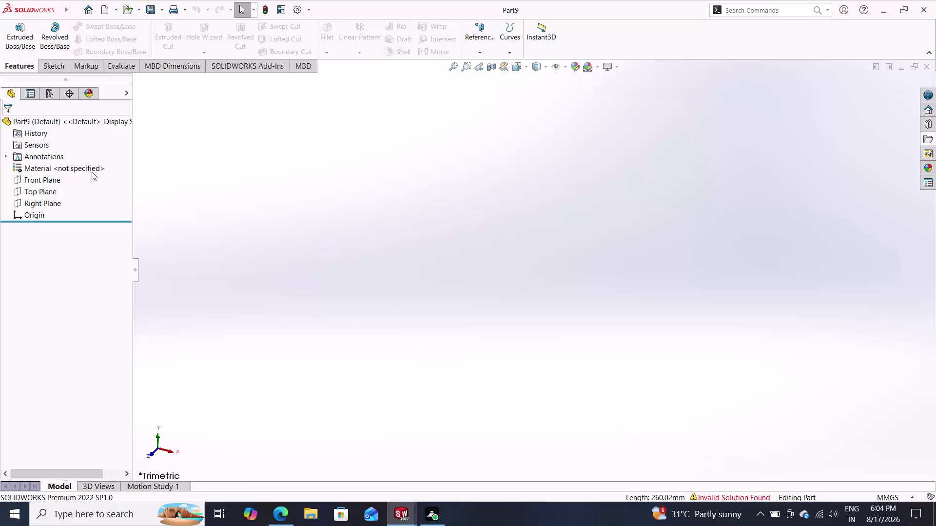
Start a sketch on the Top Plane and draw a circle centred at the origin.
click(47, 190)
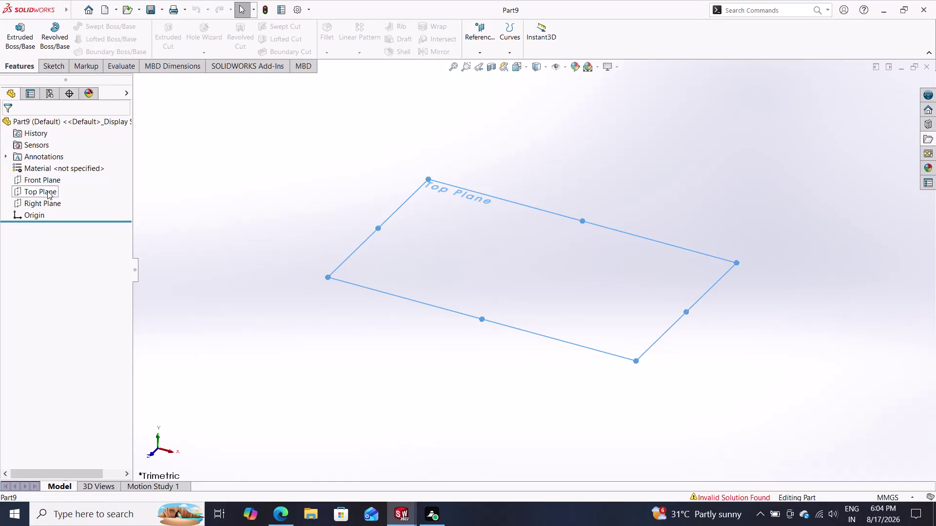
click(55, 182)
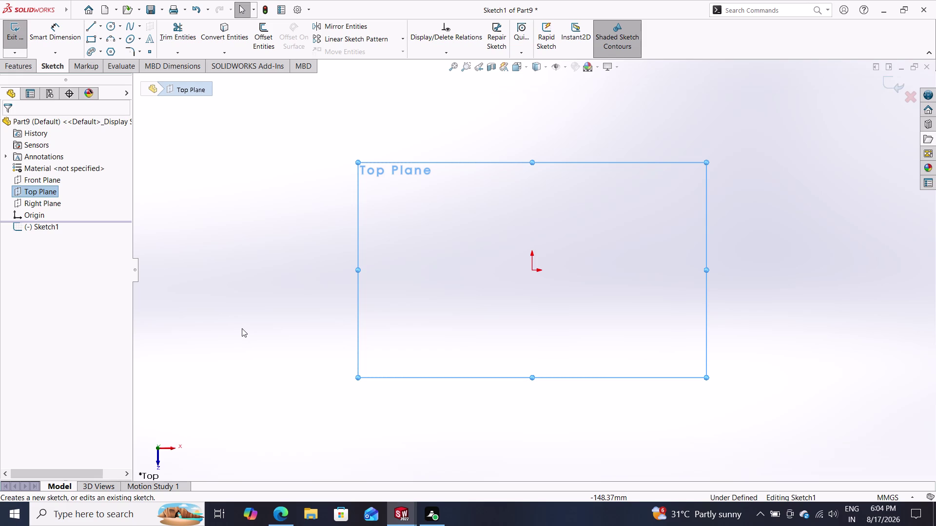
click(107, 27)
click(531, 271)
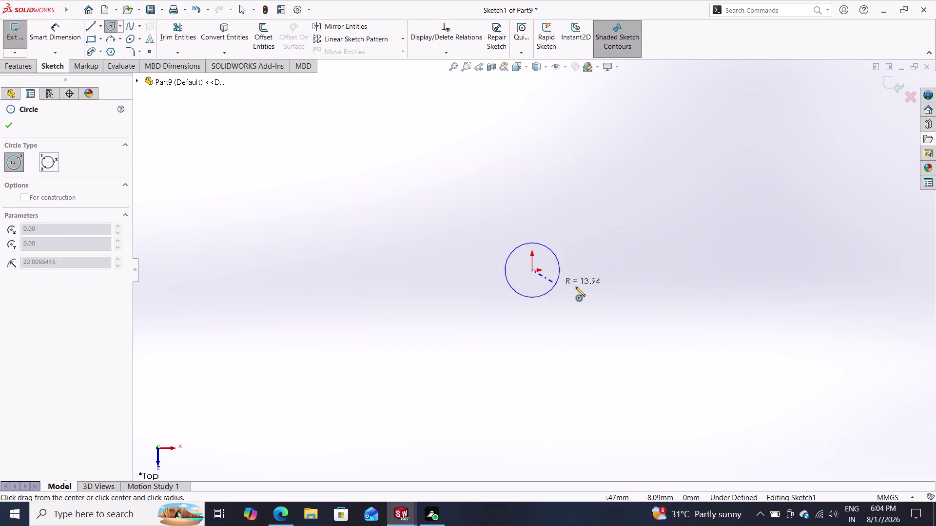
click(582, 291)
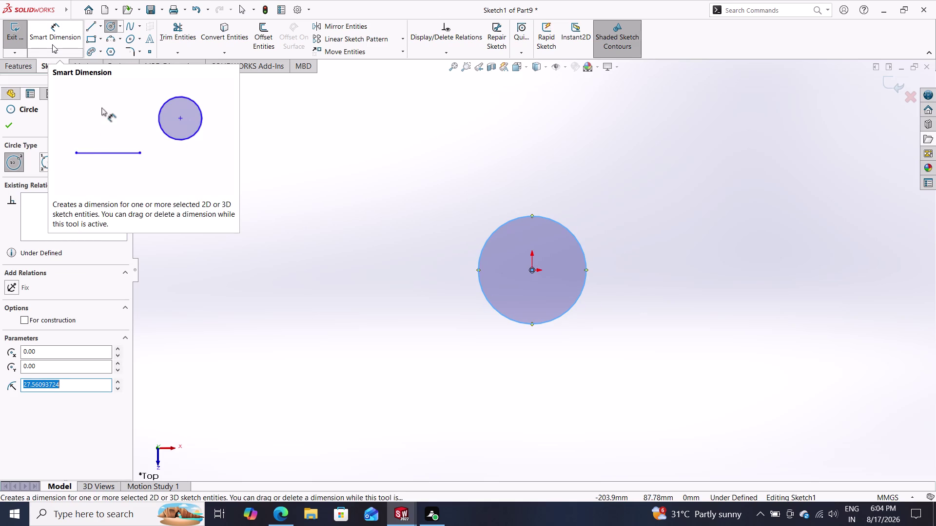
Dimension the circle to 10 mm diameter and begin an Extruded Boss/Base.
click(61, 33)
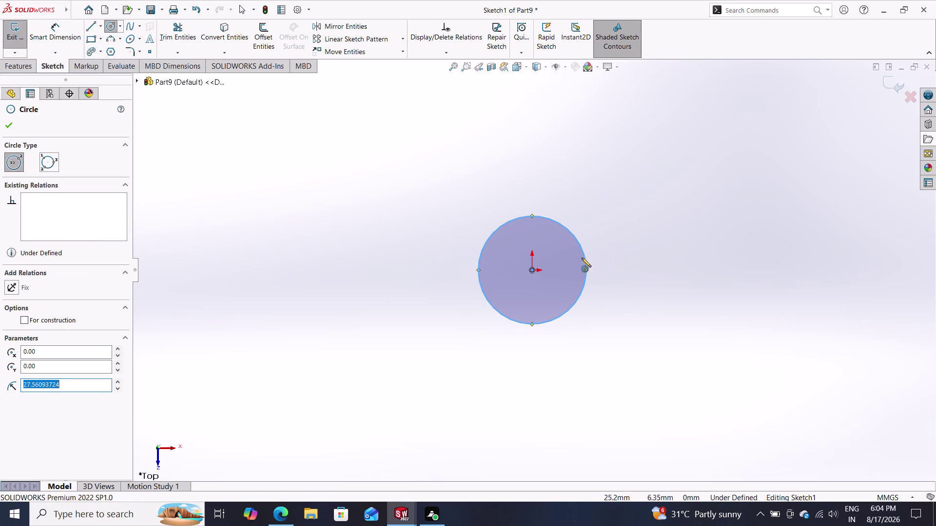
click(45, 31)
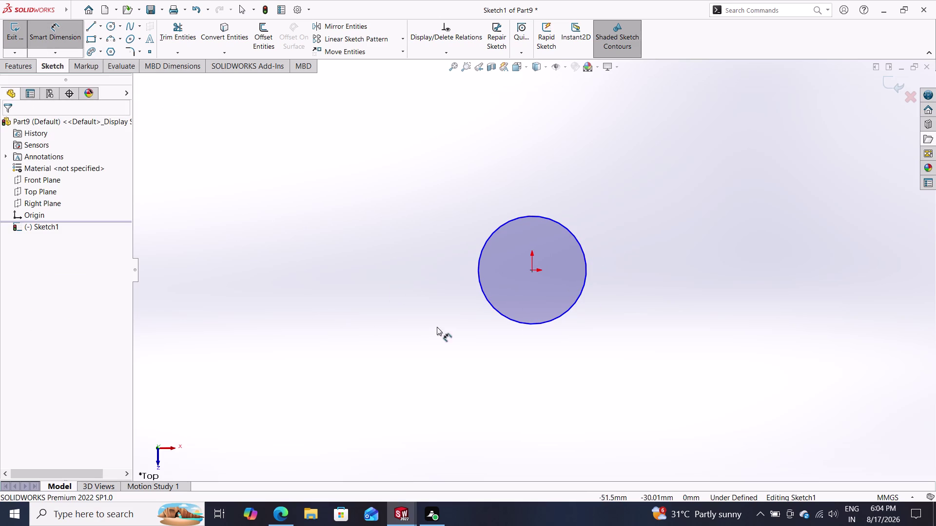
click(579, 243)
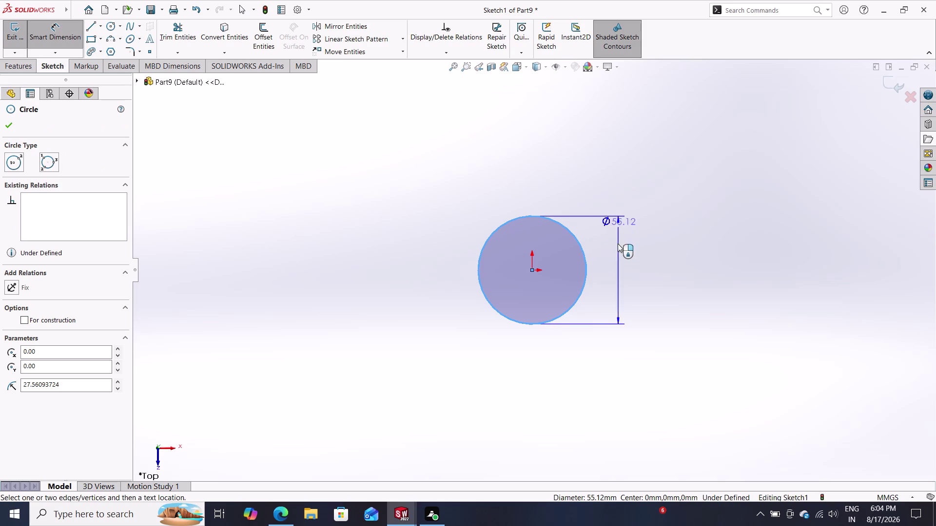
click(621, 252)
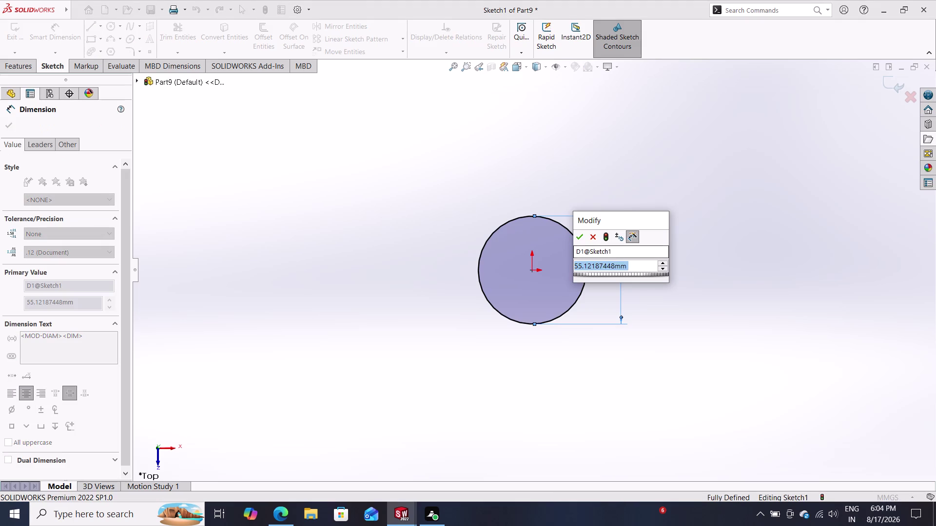
text(10)
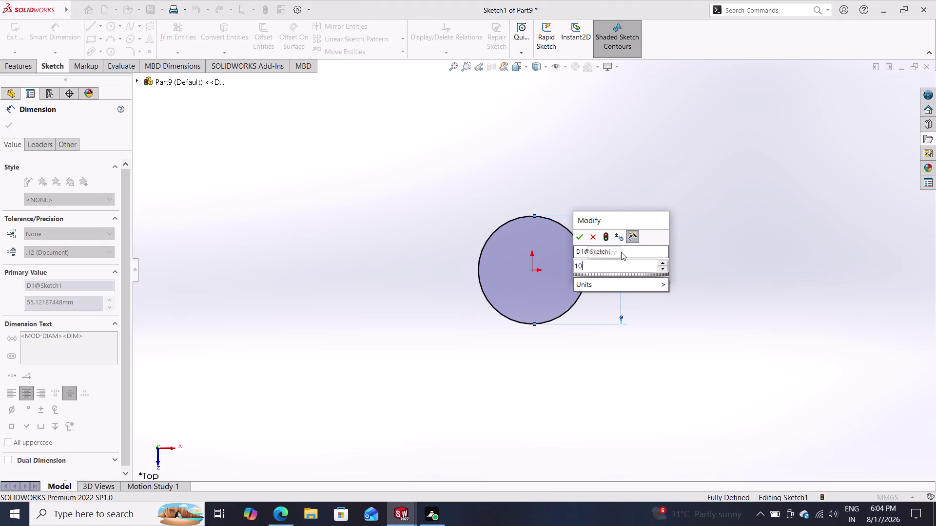
key(Return)
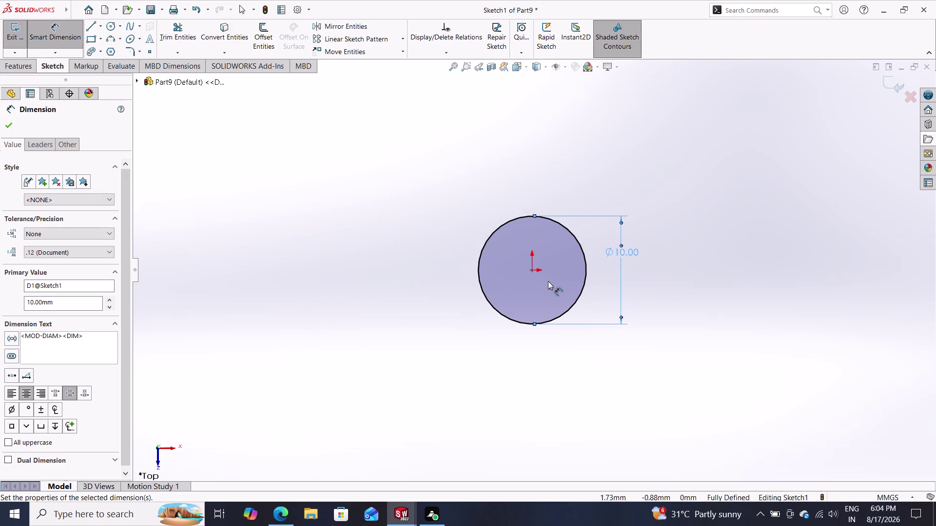
click(25, 63)
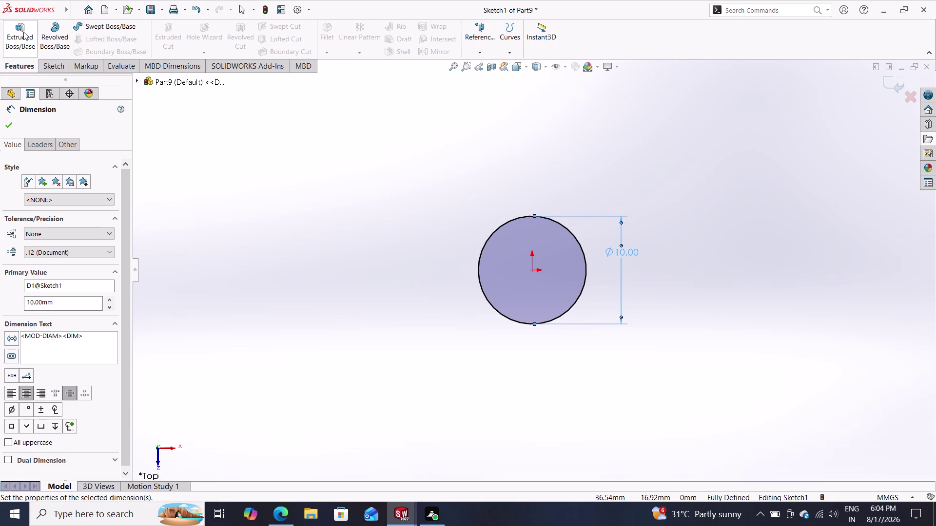
click(23, 32)
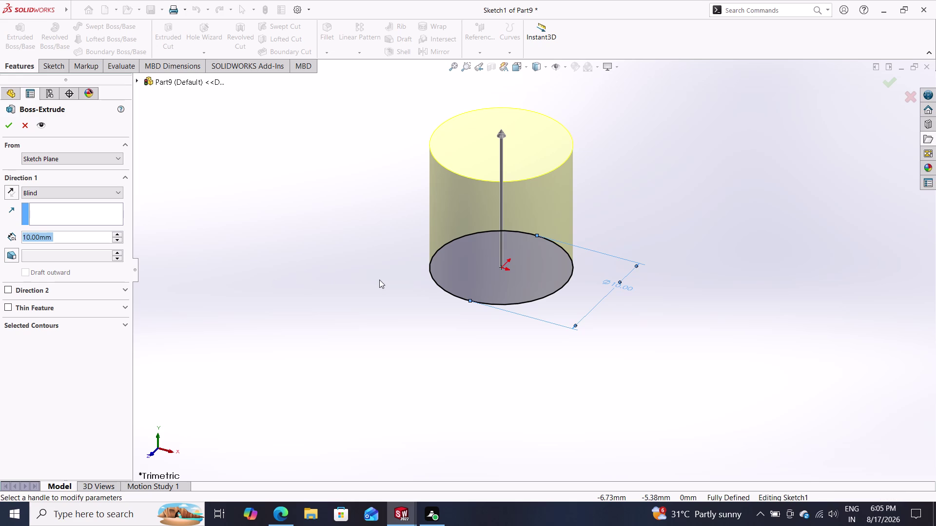
Cancel the extrusion and change the circle's diameter to 16 mm, then 14 mm.
key(Escape)
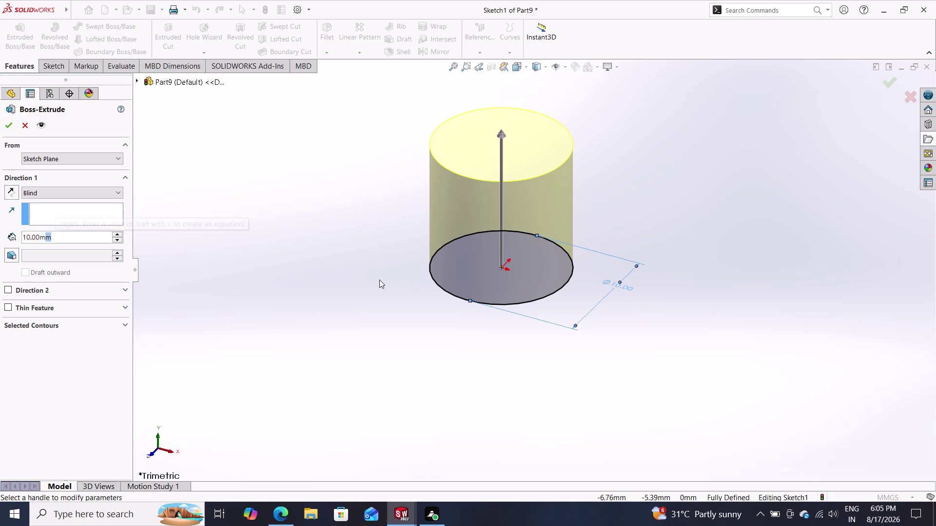
key(Escape)
click(19, 124)
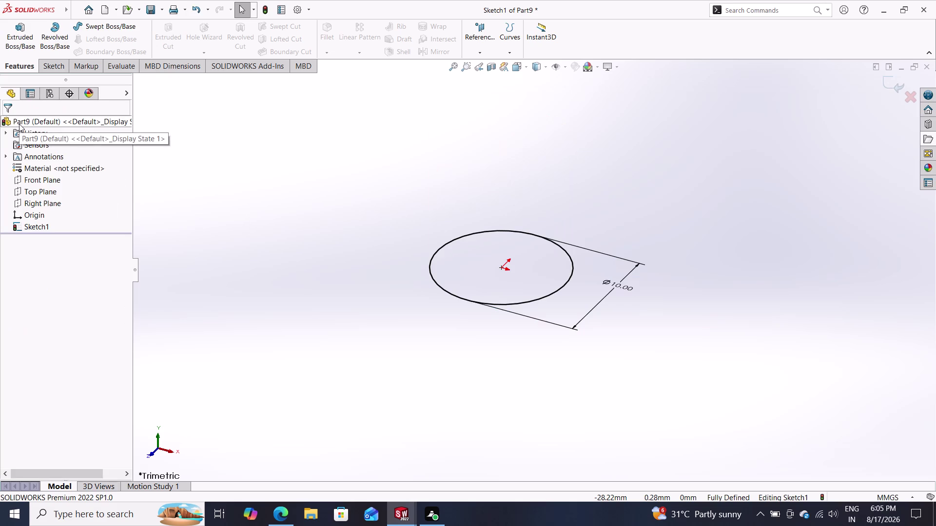
double_click(622, 285)
text(16)
key(Return)
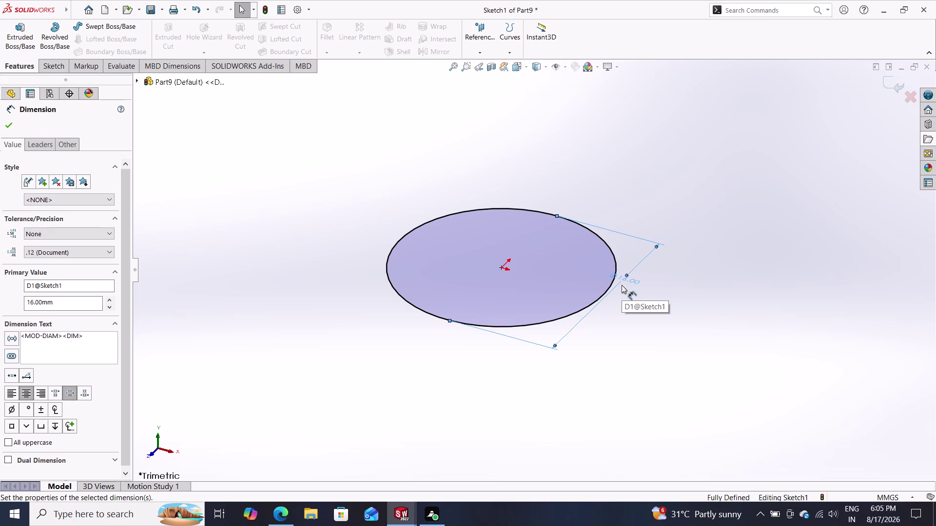
double_click(626, 279)
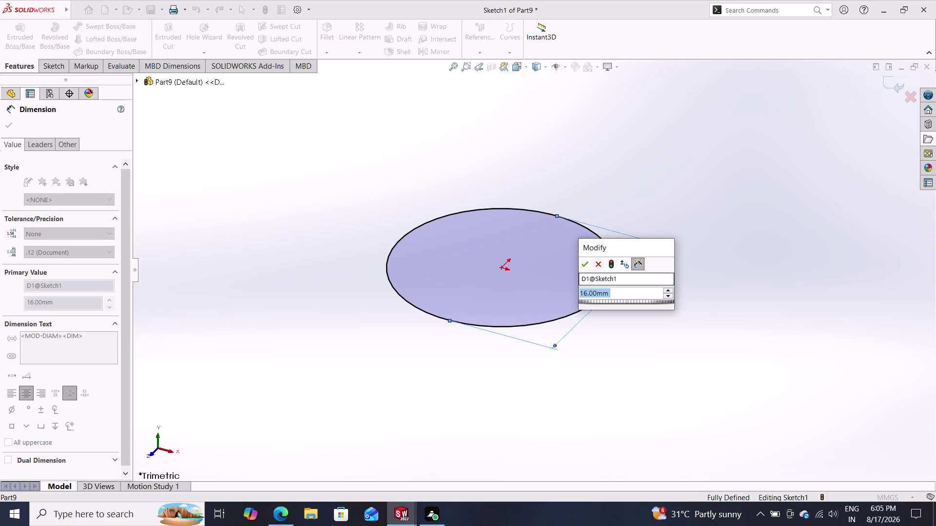
text(14)
key(Return)
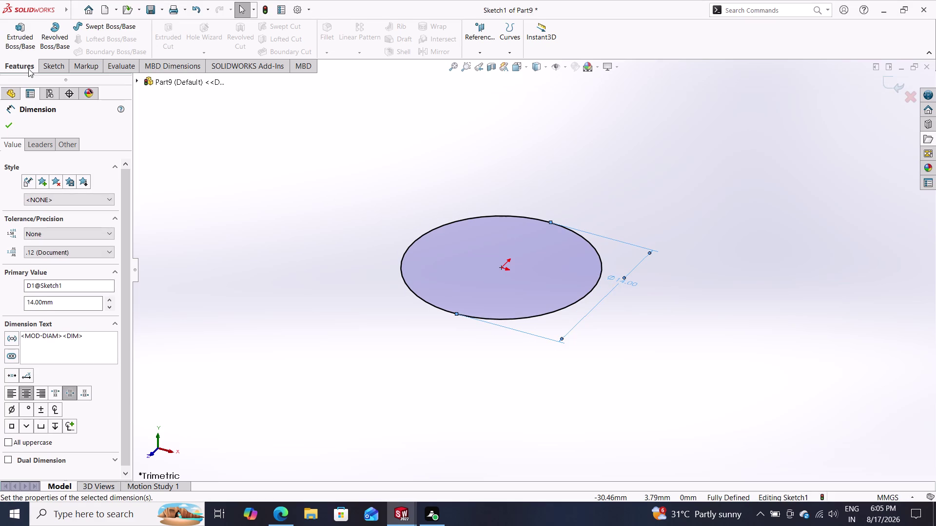
Extrude the 14 mm circle Blind to 16 mm depth.
click(31, 39)
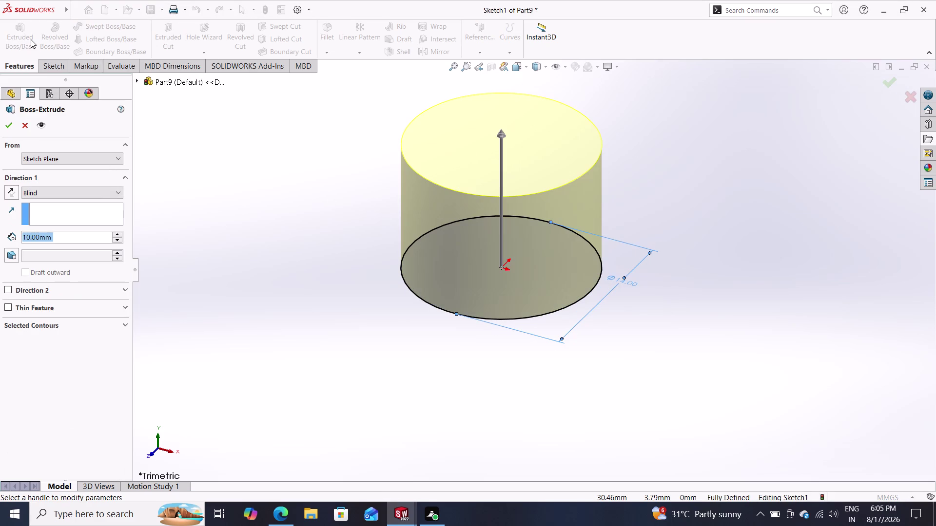
text(16)
key(Return)
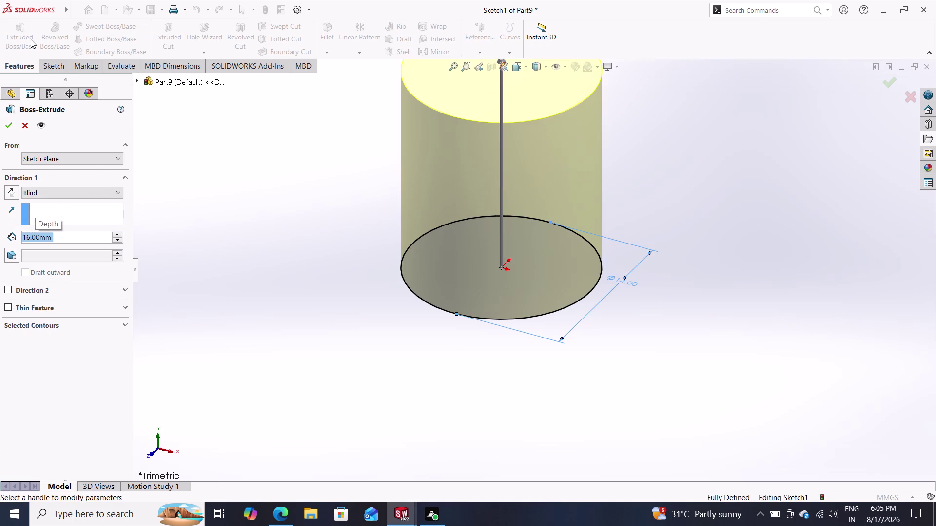
click(3, 122)
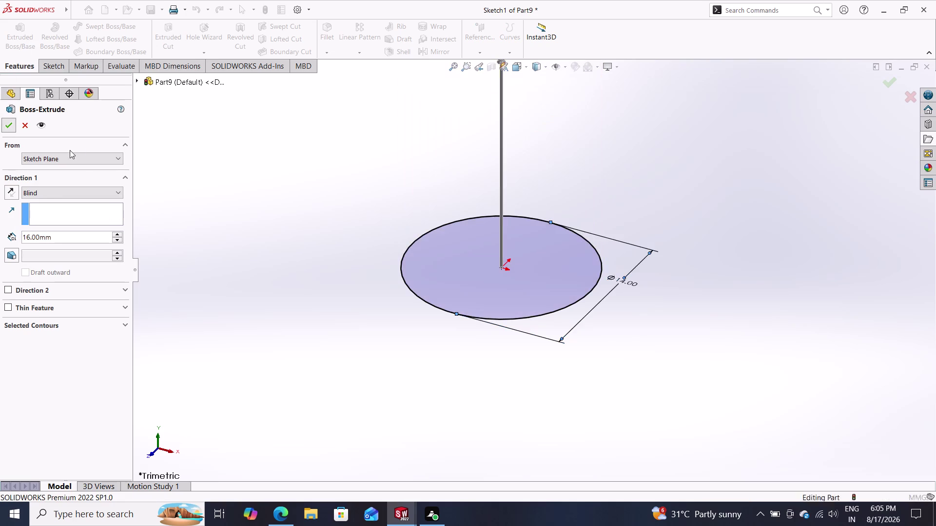
Select the cylinder's top face and start a new sketch on it.
scroll(down, 3)
scroll(up, 3)
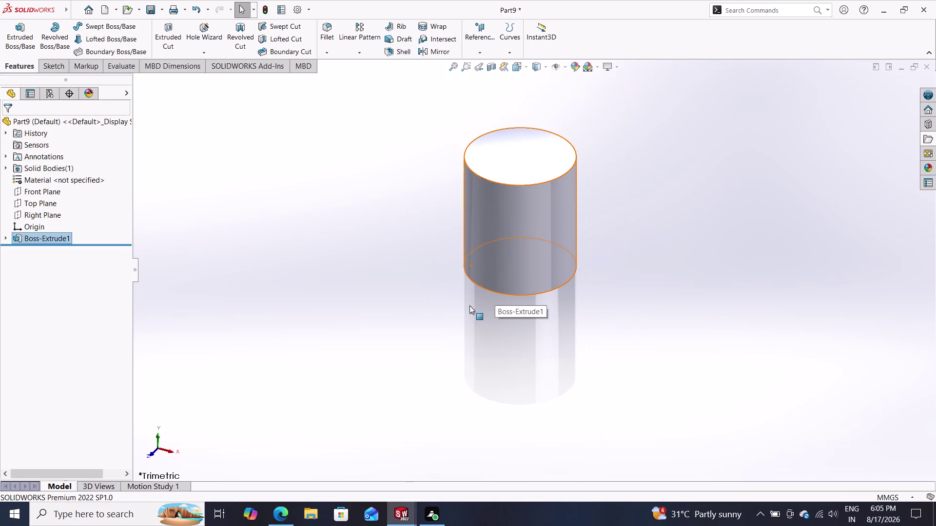
click(526, 162)
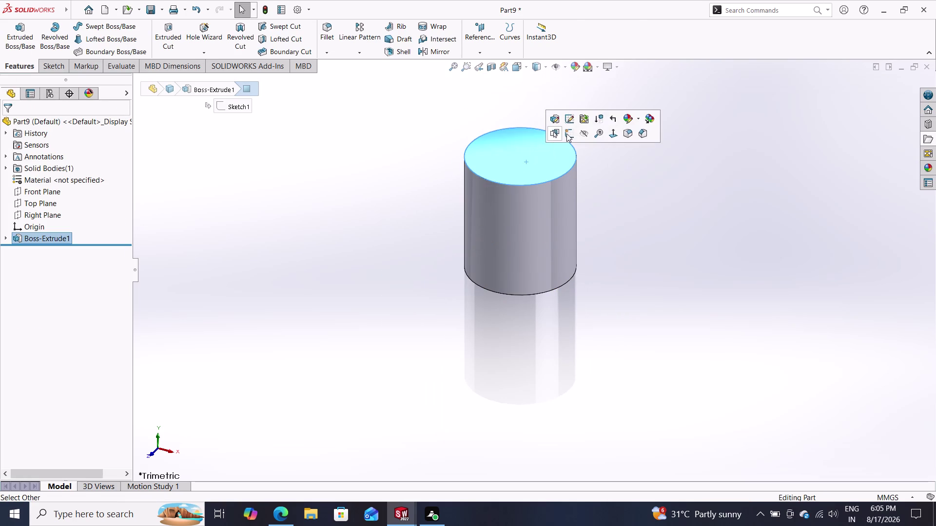
click(566, 134)
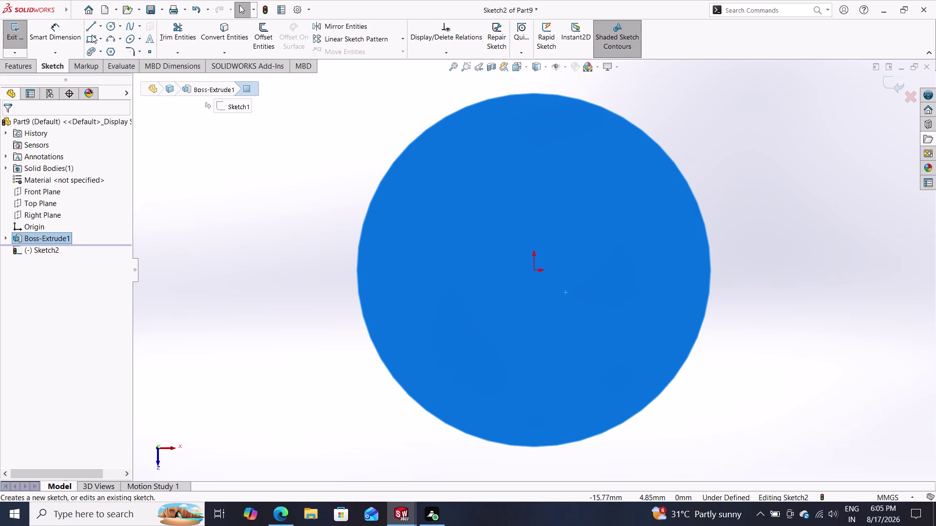
Draw an origin-centred circle on the top face, dimension it 16 mm, and start extruding.
click(113, 23)
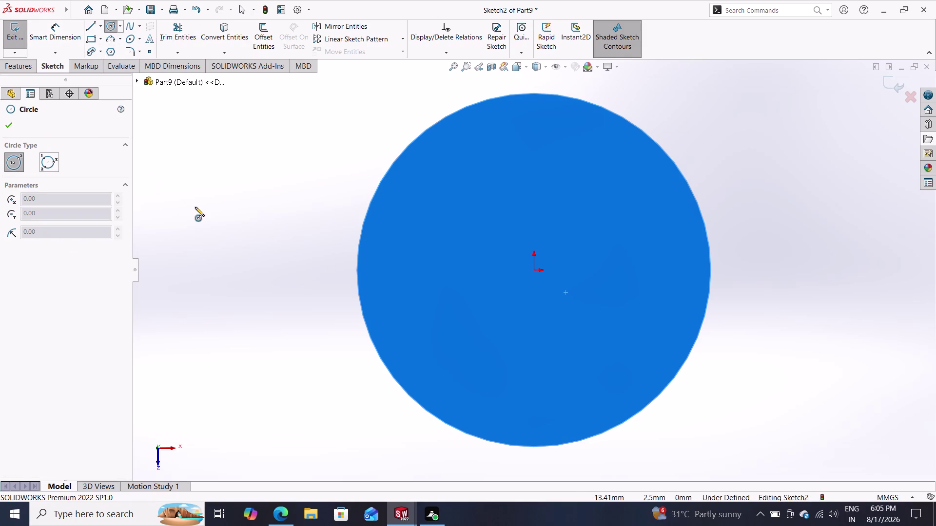
click(532, 271)
click(764, 239)
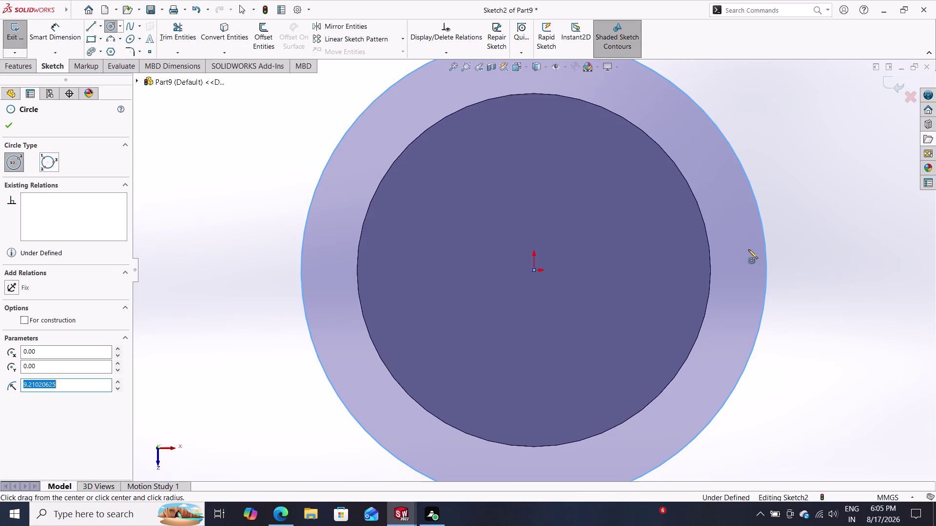
click(52, 28)
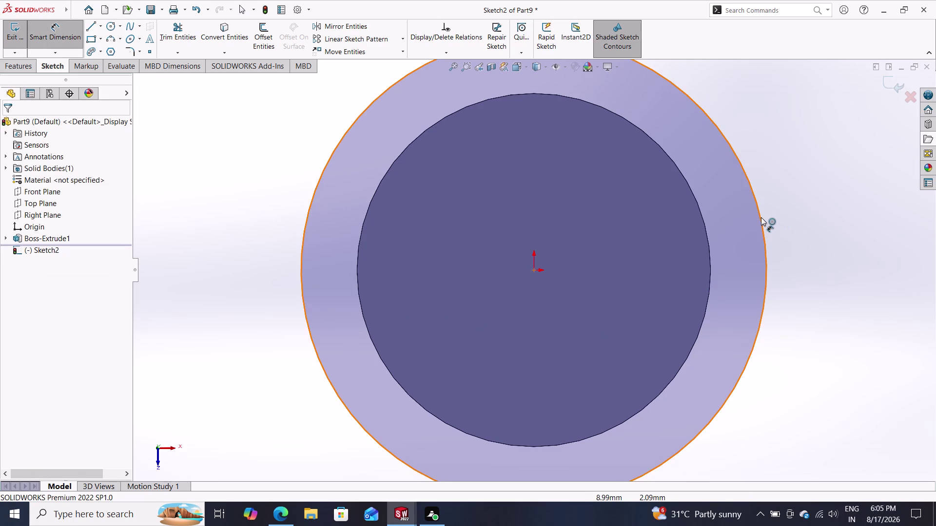
double_click(761, 217)
click(802, 194)
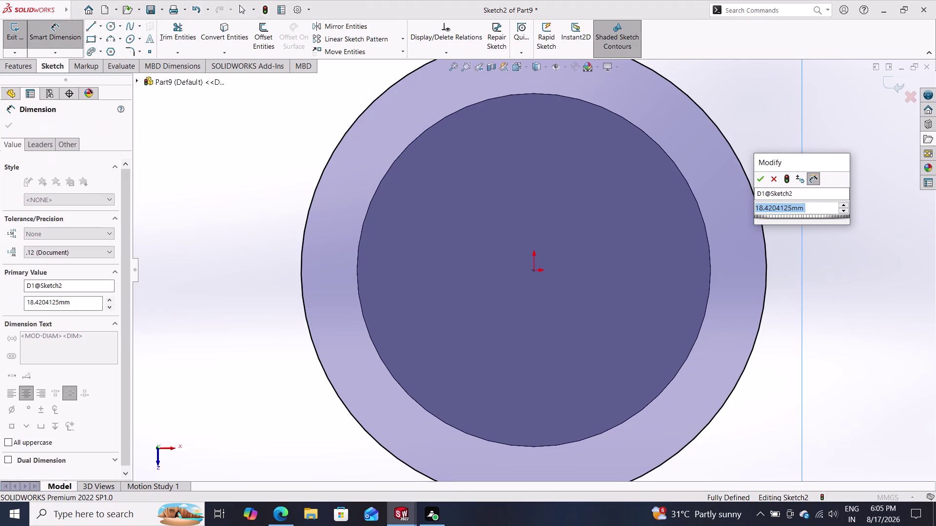
text(16)
key(Return)
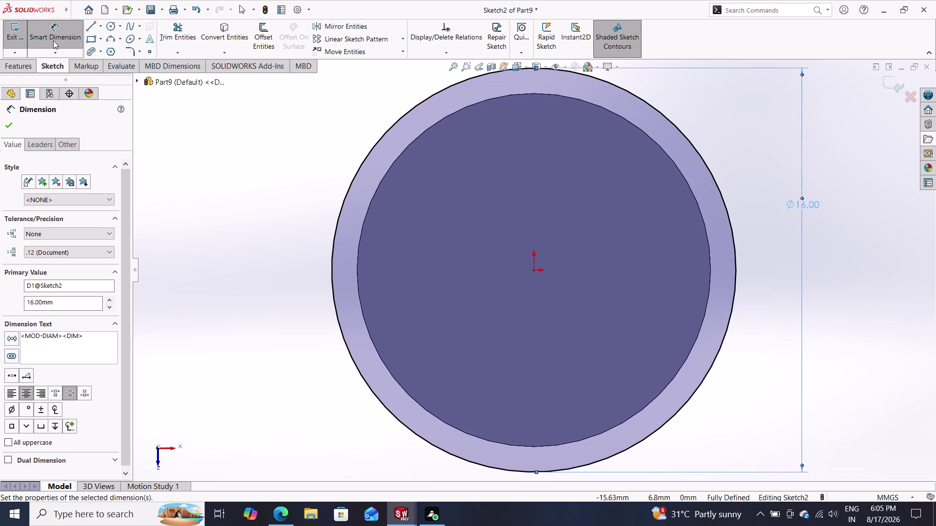
click(20, 62)
double_click(21, 31)
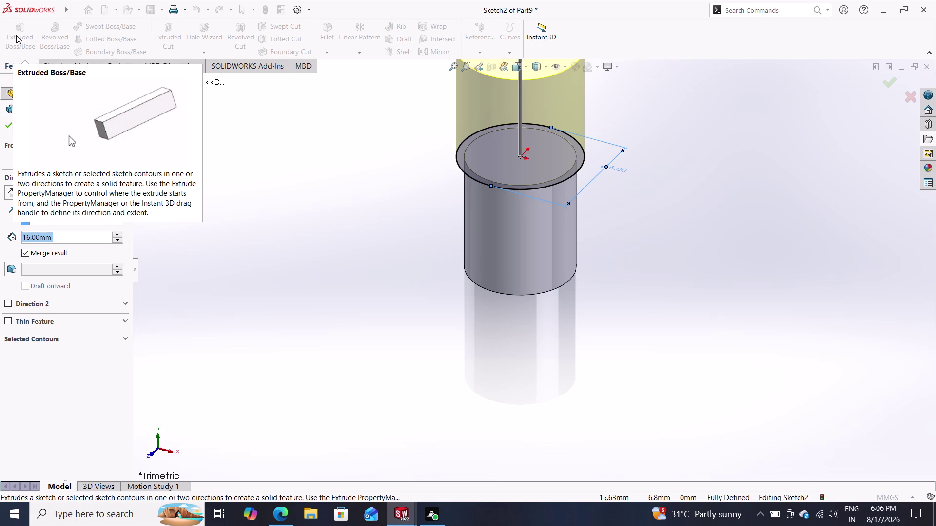
Accept the extrusion at 140 mm depth and inspect the new boss's dimensions.
text(140)
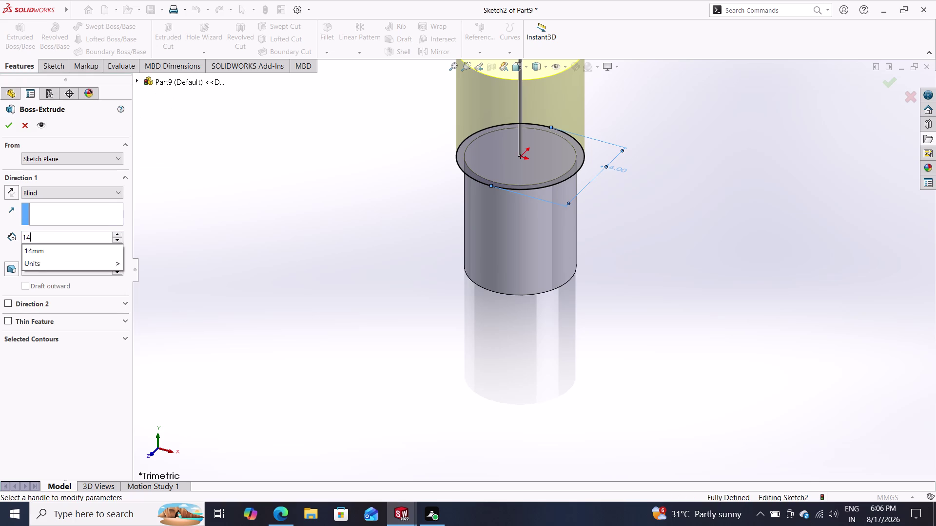
key(Return)
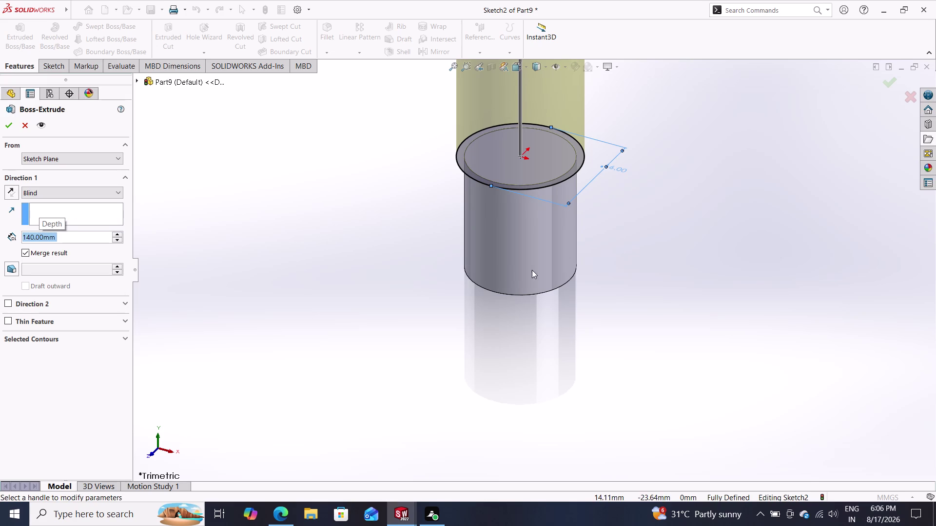
click(9, 127)
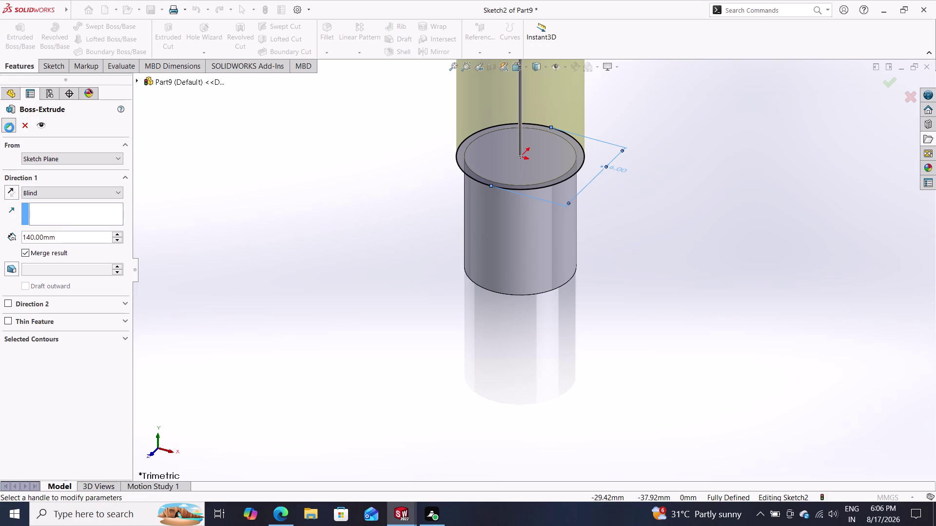
scroll(down, 3)
scroll(up, 3)
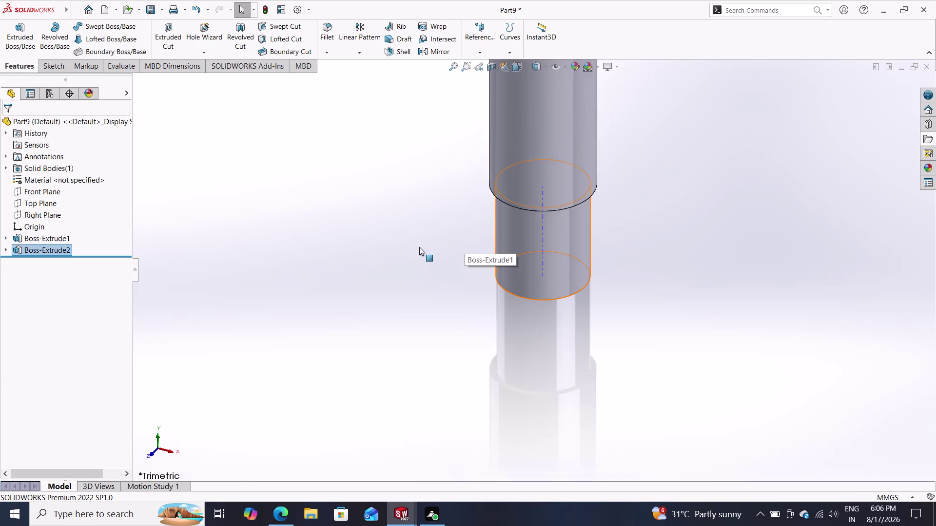
scroll(up, 3)
scroll(up, 3)
scroll(up, 3)
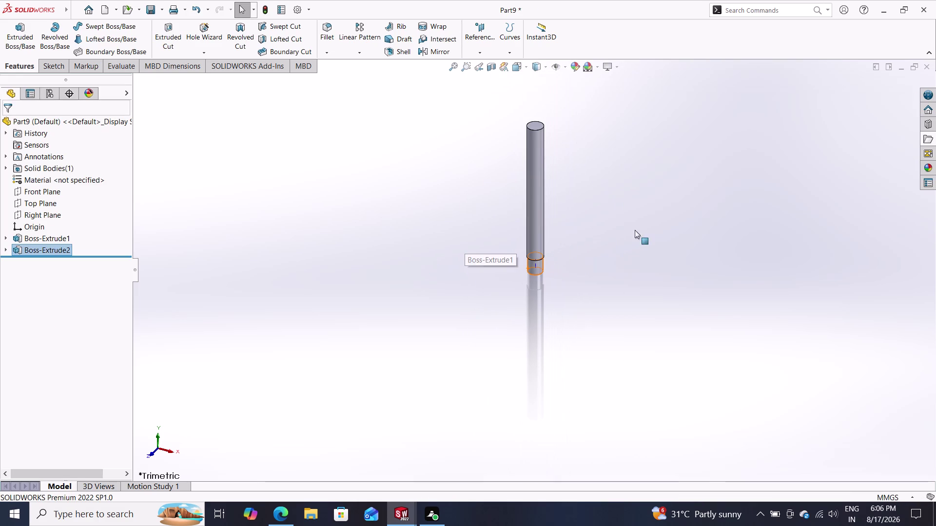
double_click(534, 123)
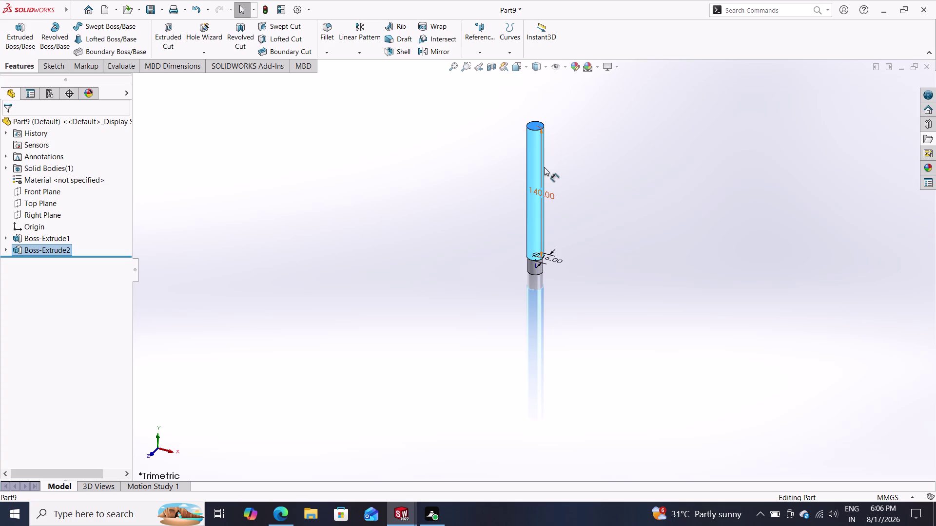
key(Escape)
key(Escape)
Select the shaft's top end face and start a new sketch on it.
middle_drag(599, 158, 605, 186)
scroll(up, 3)
click(536, 159)
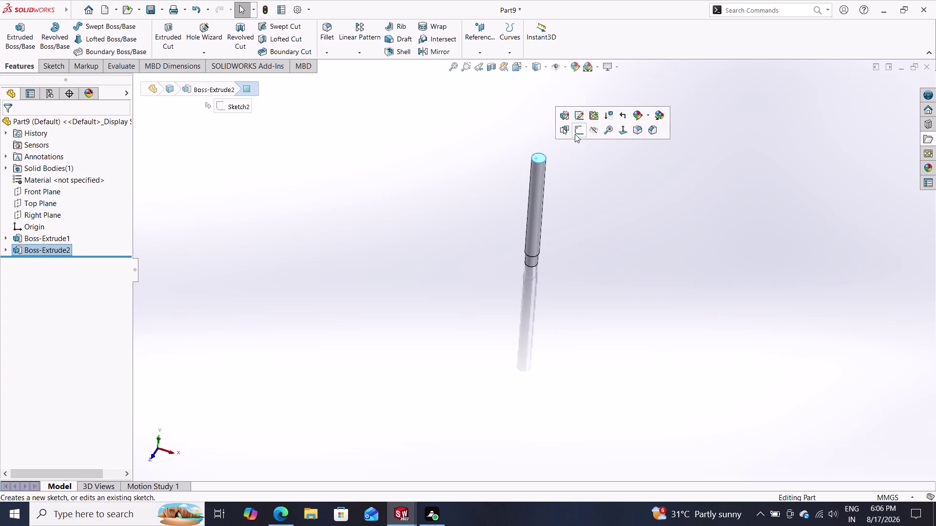
click(576, 132)
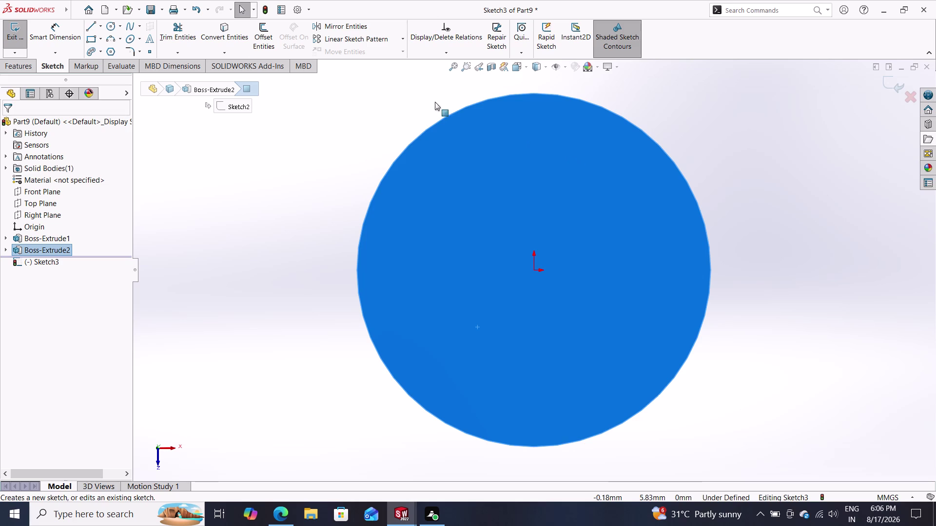
Draw a circle at the end-face origin and dimension it to 14 mm diameter.
click(109, 23)
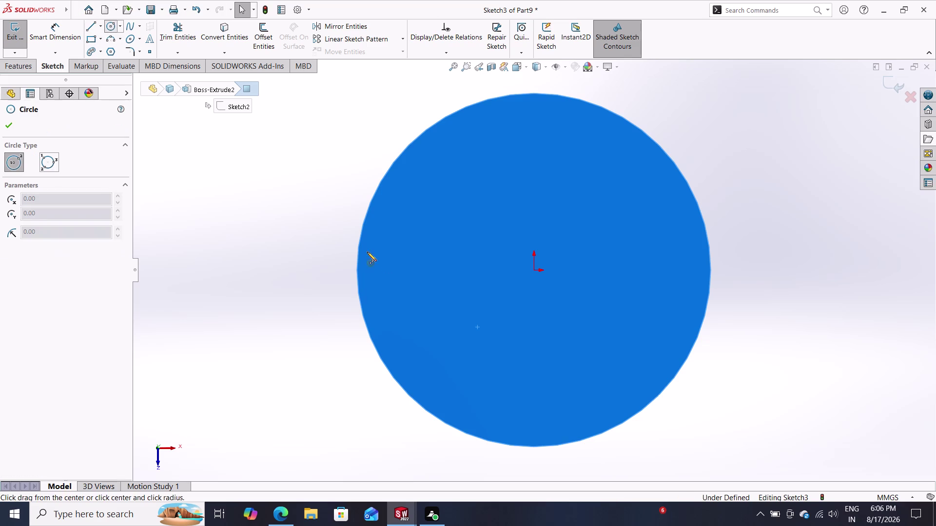
click(535, 271)
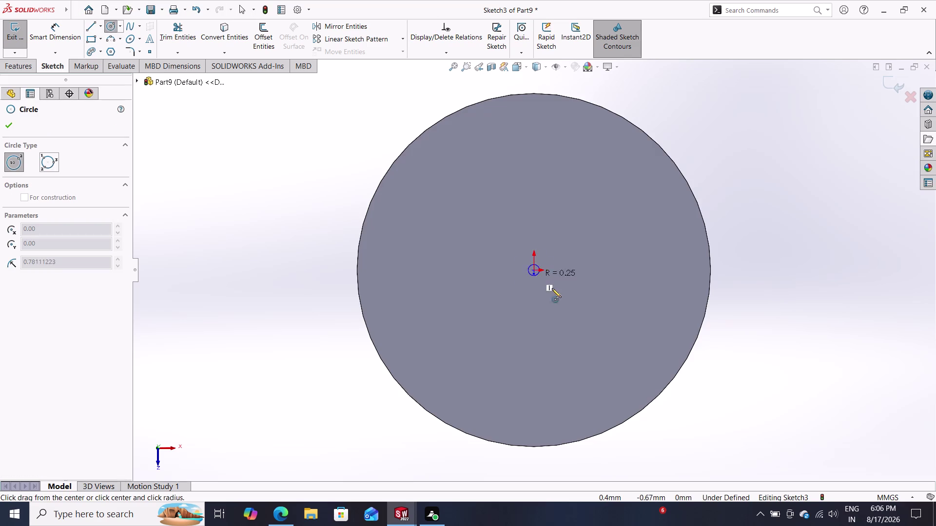
click(735, 272)
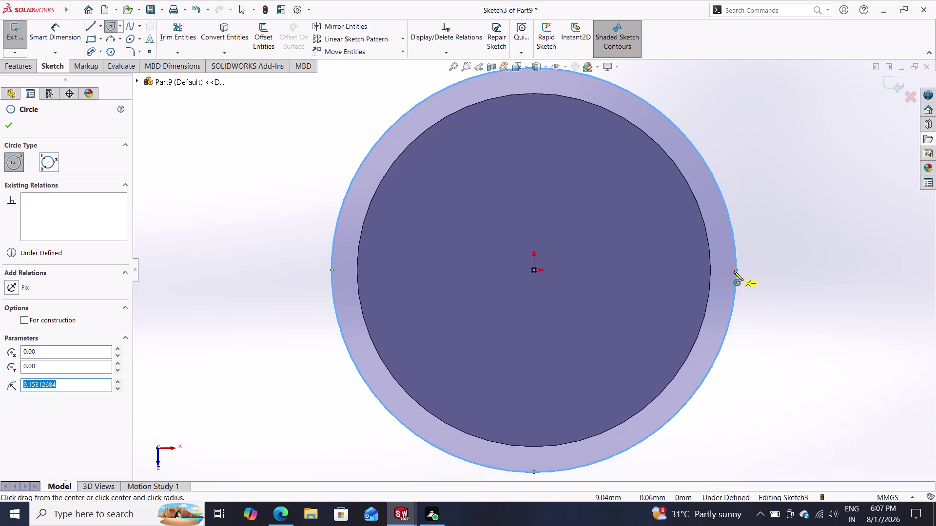
click(57, 26)
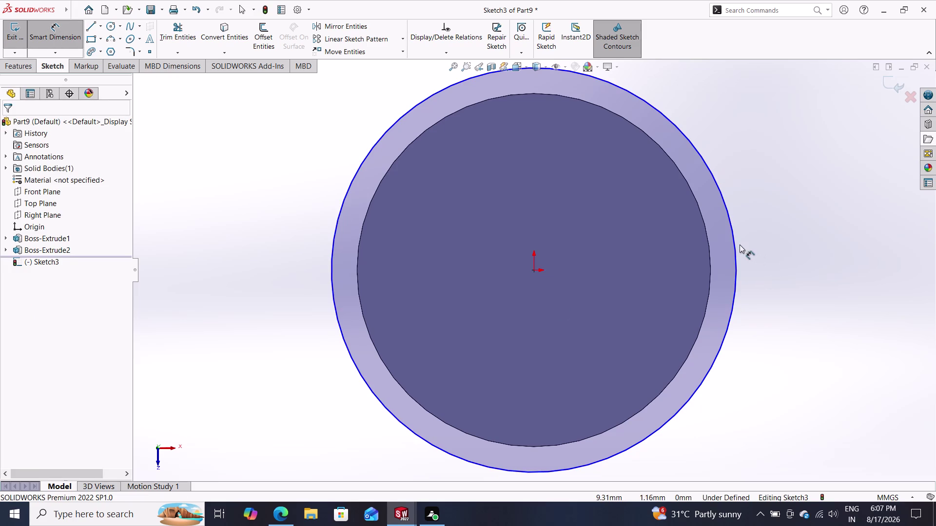
click(734, 249)
click(774, 261)
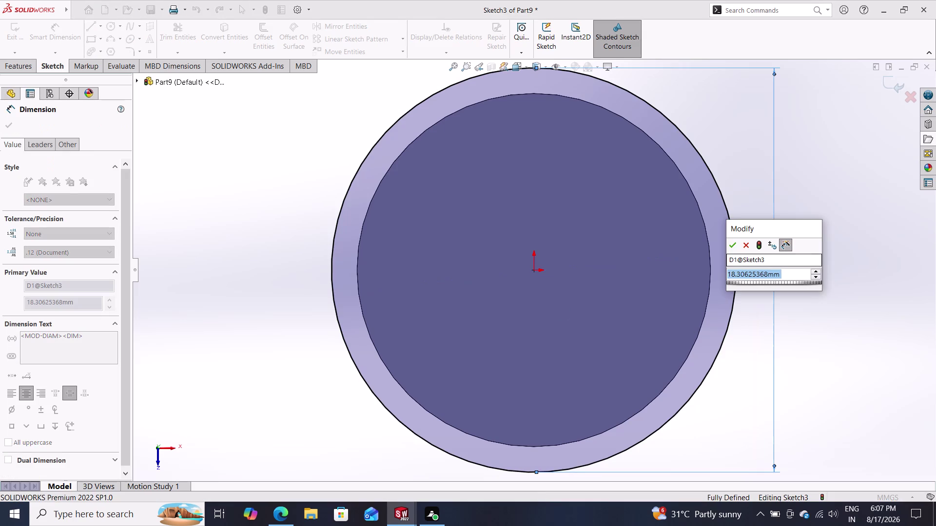
text(14)
key(Return)
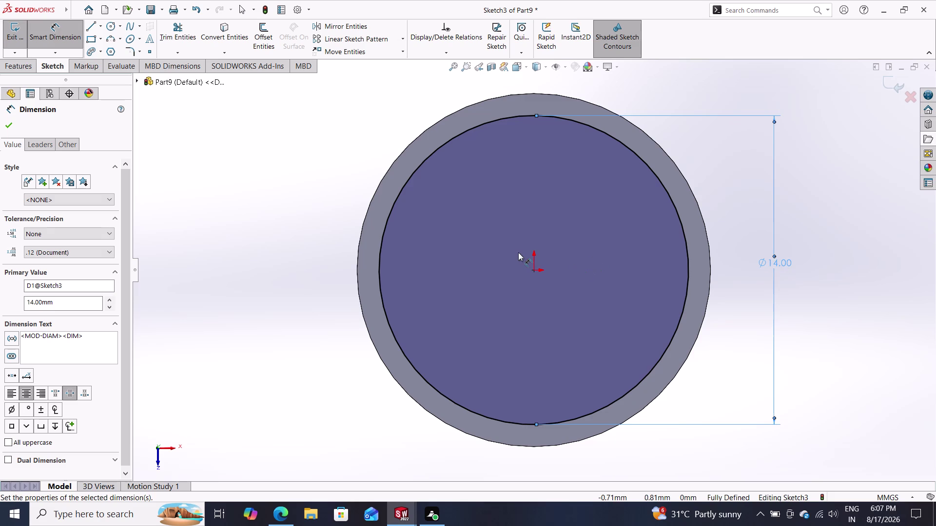
Extrude the 14 mm circle as a boss 8 mm deep.
click(15, 65)
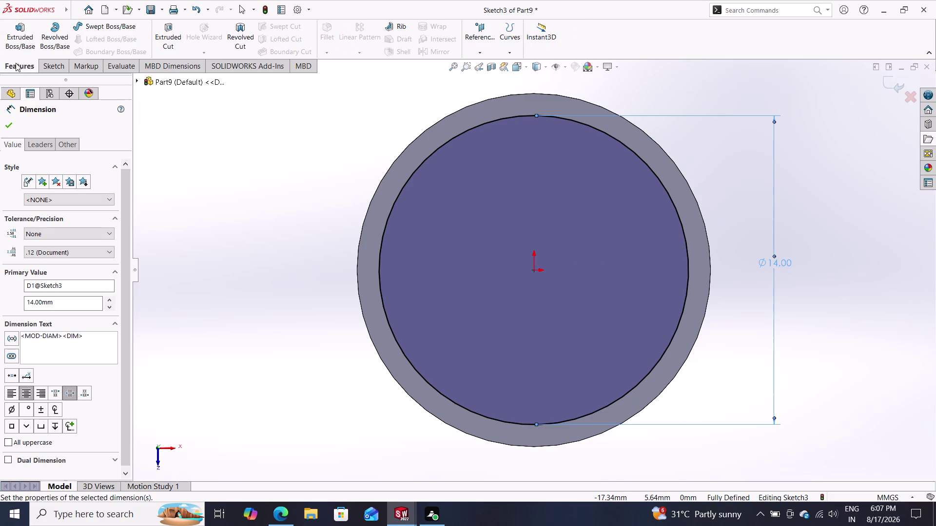
double_click(28, 35)
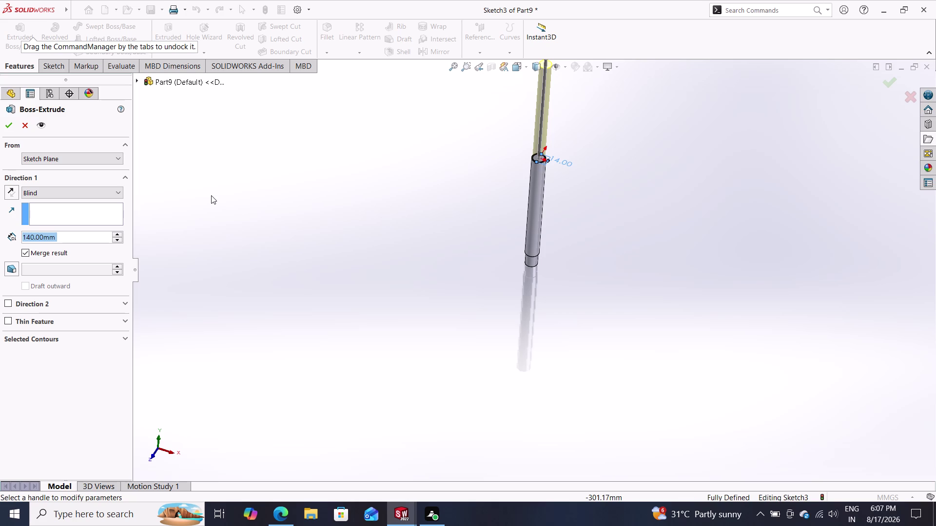
key(8)
key(Return)
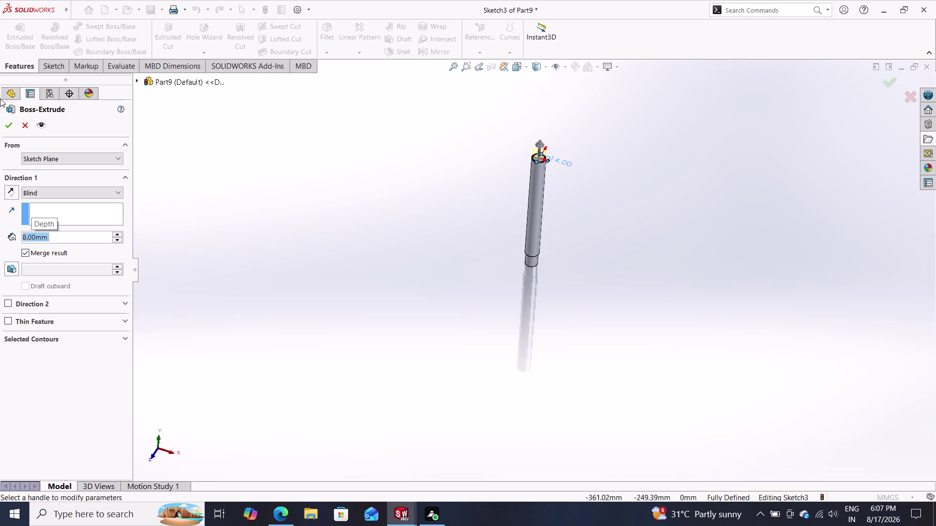
click(11, 128)
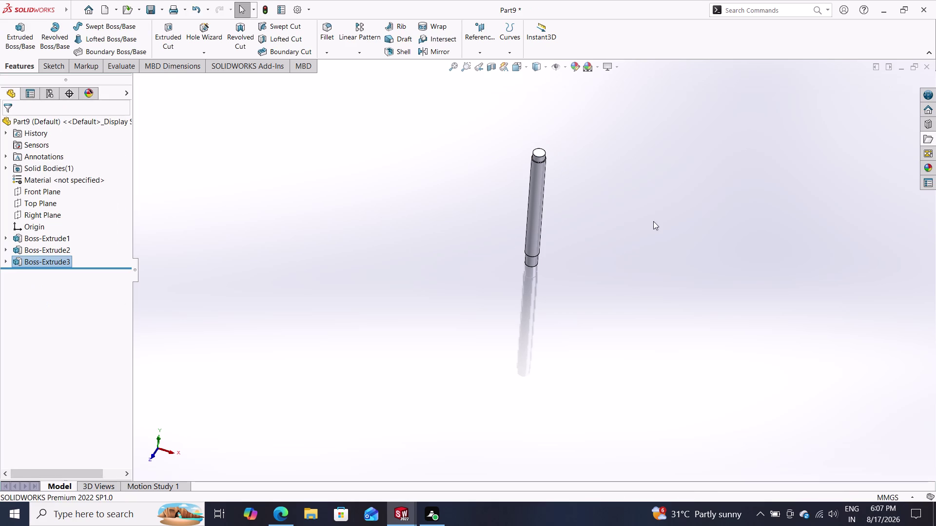
Orbit the model and select the top face of the new 8 mm step.
scroll(down, 3)
scroll(down, 3)
scroll(down, 3)
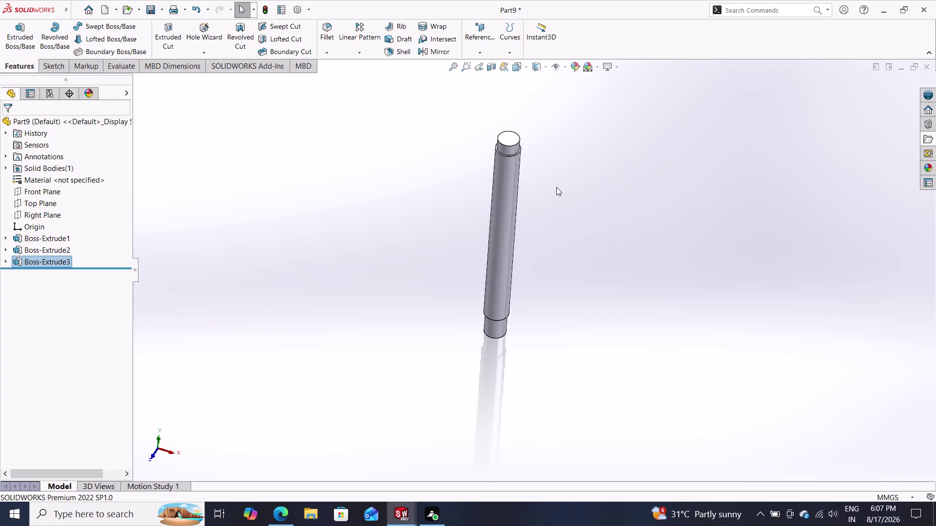
double_click(517, 138)
key(Escape)
key(Escape)
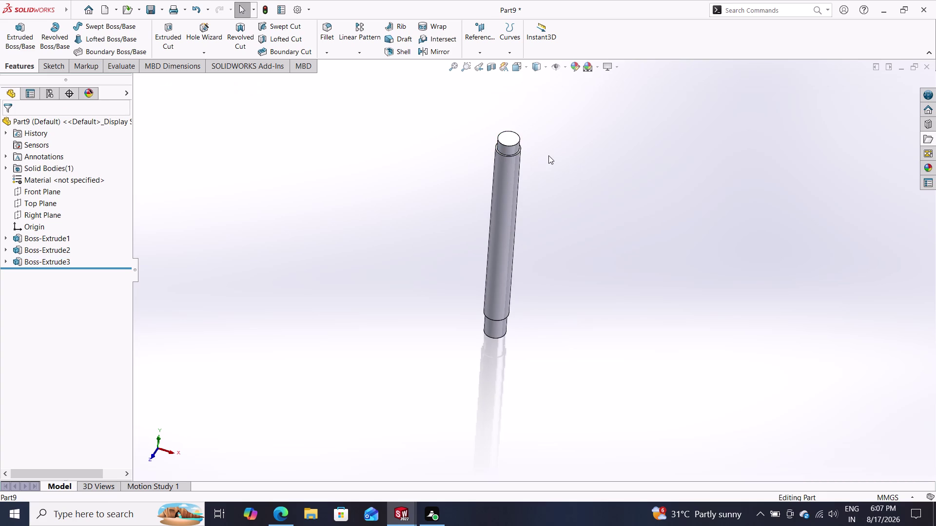
scroll(down, 3)
middle_drag(547, 155, 546, 222)
scroll(up, 3)
click(501, 211)
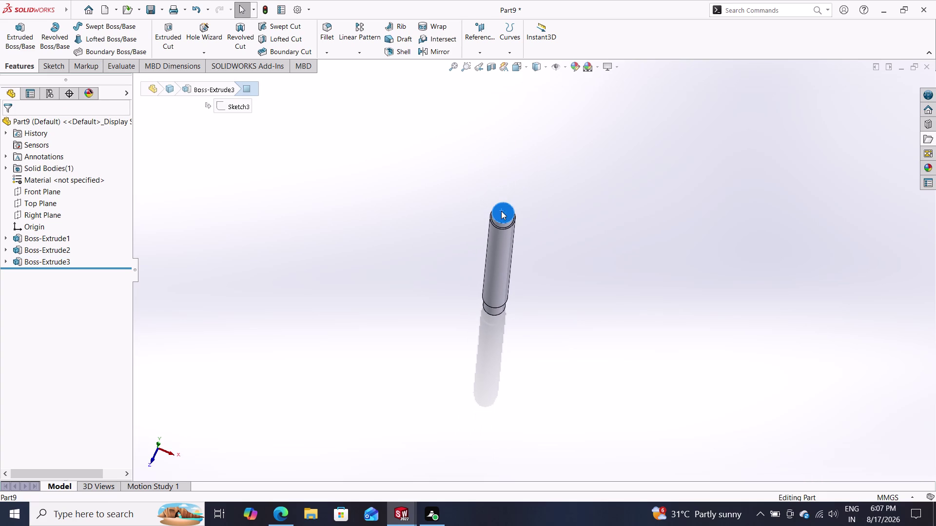
Start a sketch on the top face and draw a circle centred at the origin.
click(543, 183)
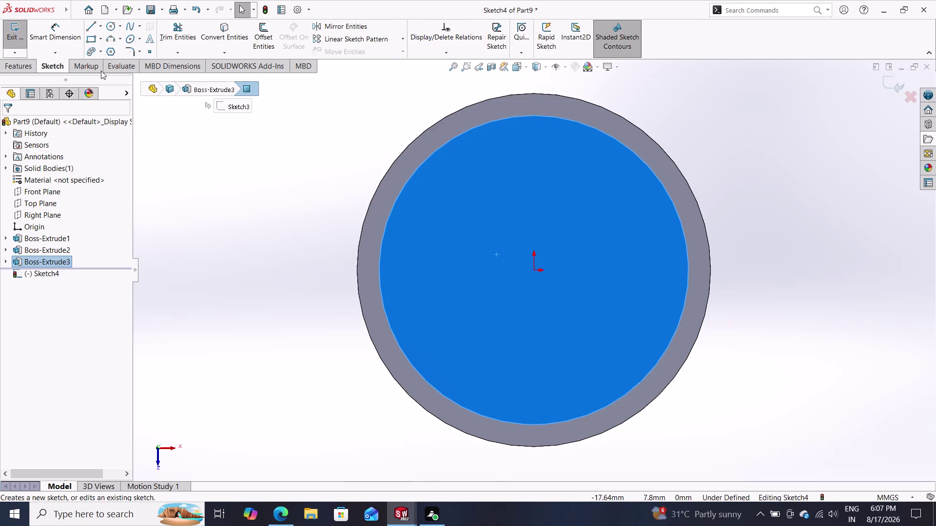
click(111, 28)
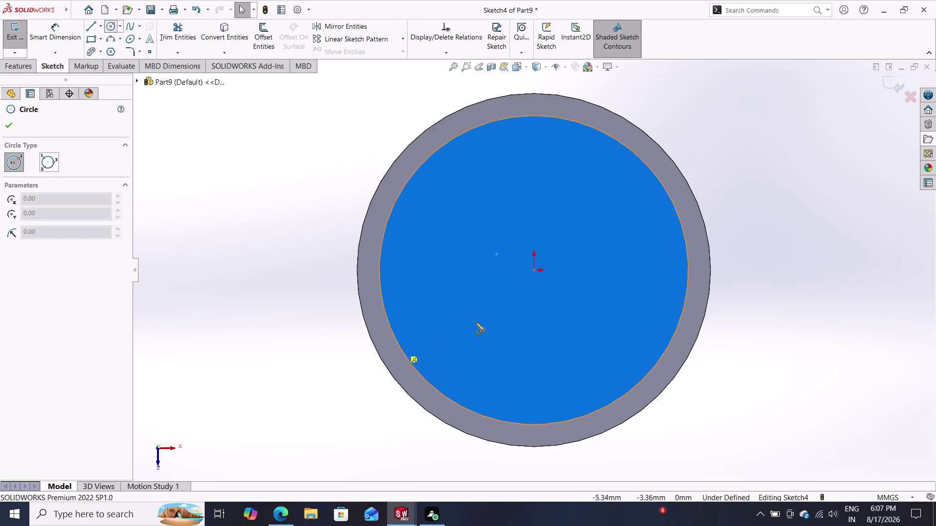
click(534, 273)
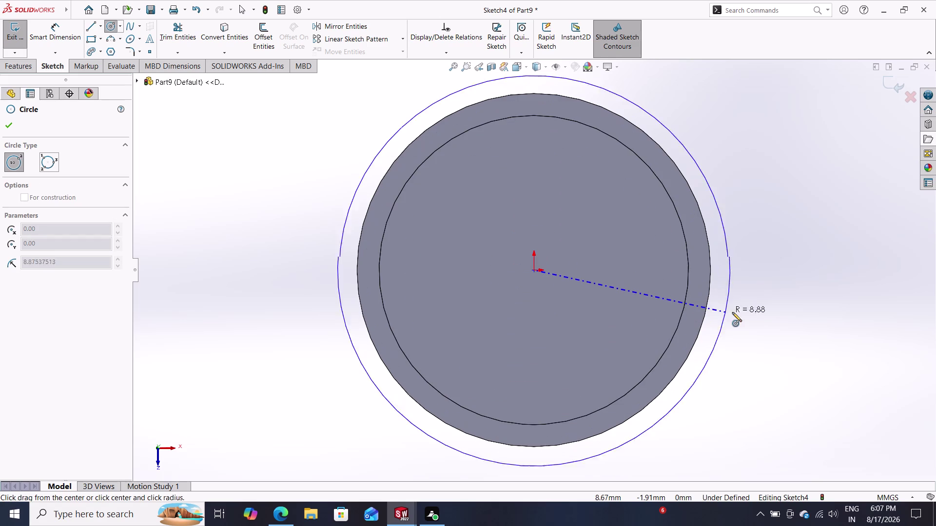
click(754, 313)
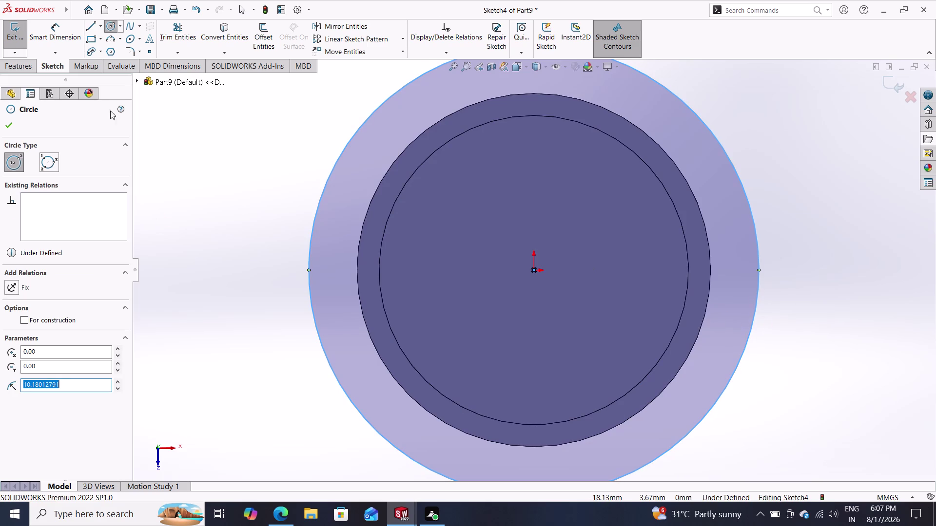
Dimension the circle to 24 mm diameter and begin an Extruded Boss/Base.
click(44, 28)
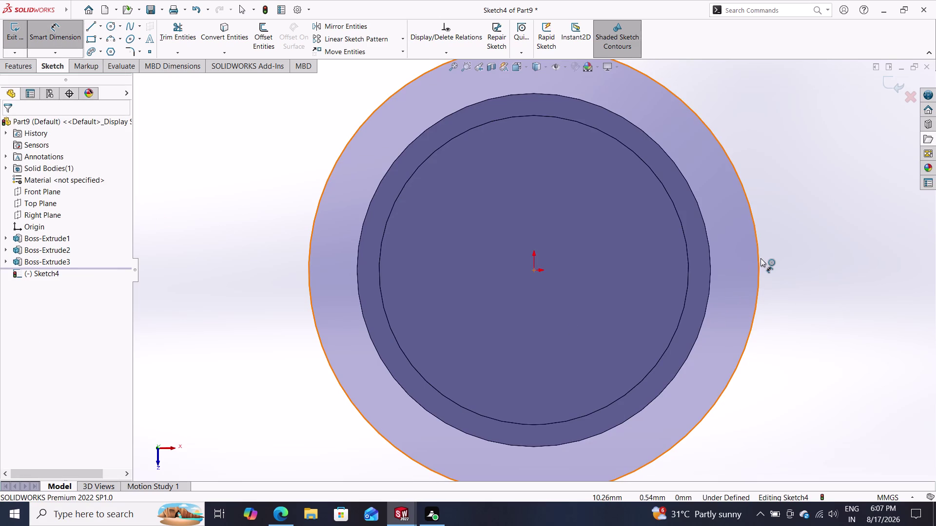
click(760, 258)
double_click(800, 270)
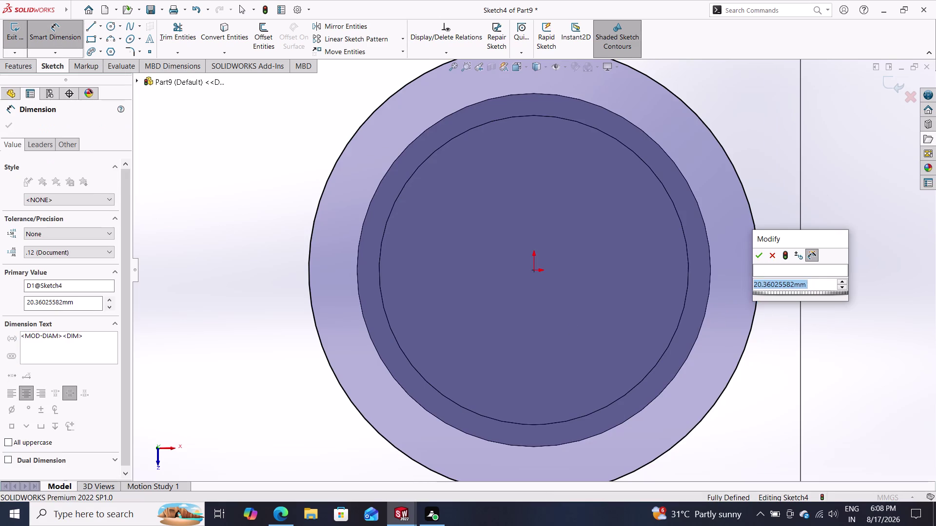
text(24)
key(Return)
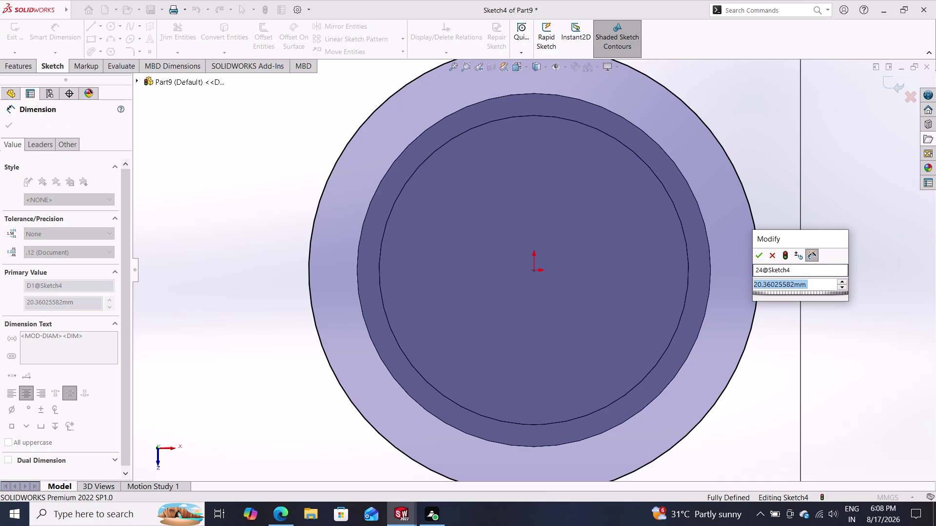
text(2)
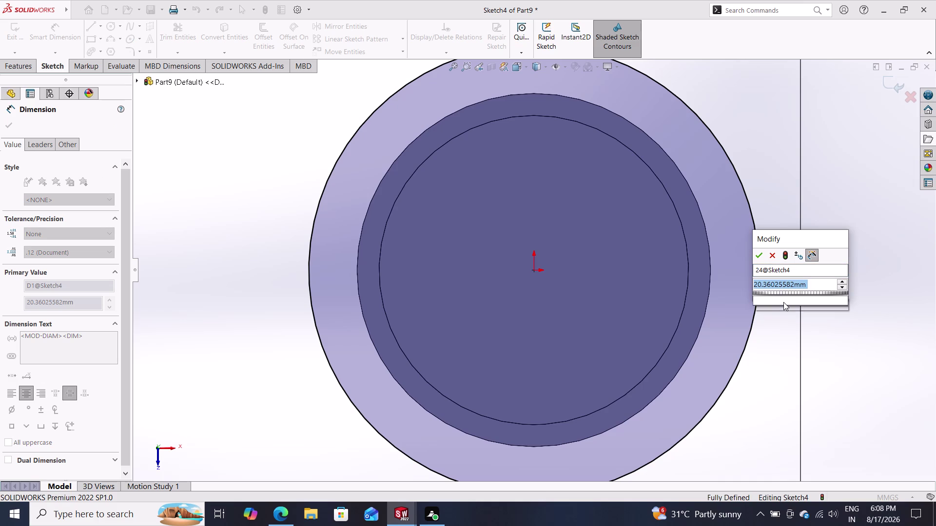
text(4)
key(Return)
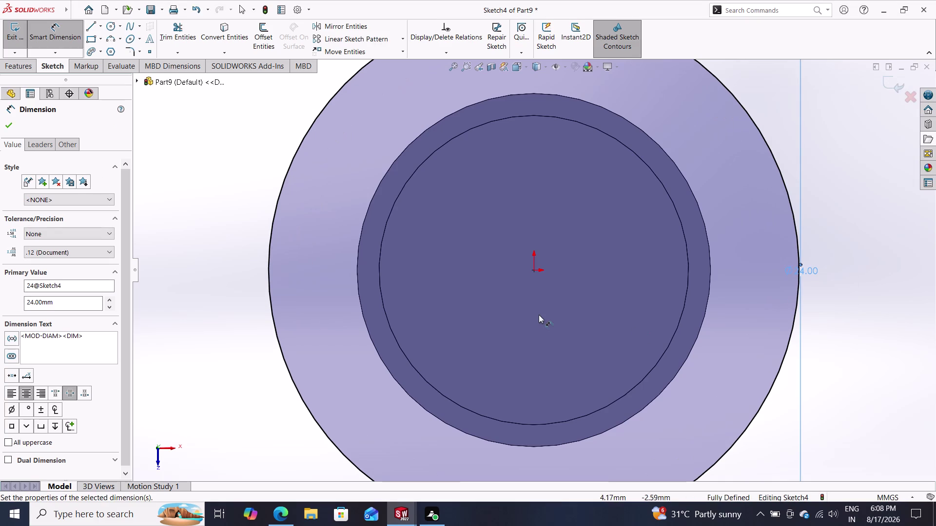
click(20, 67)
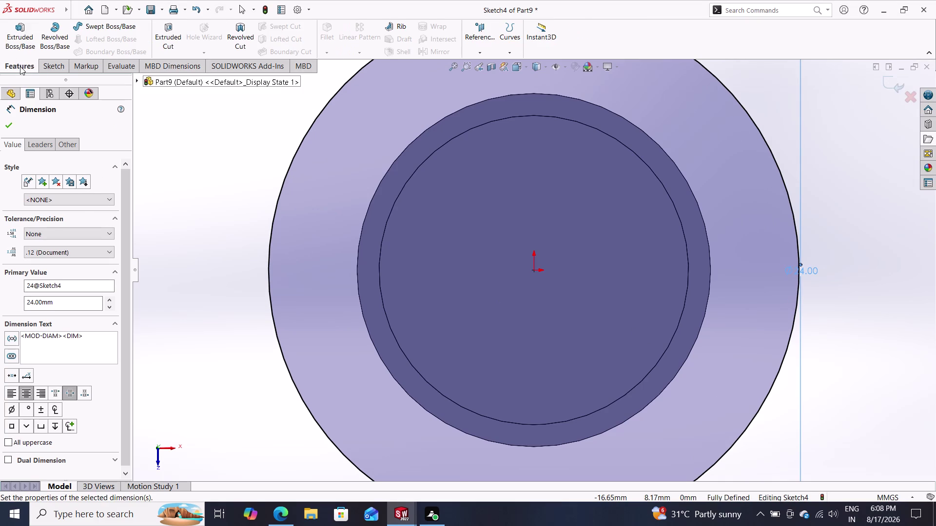
click(26, 43)
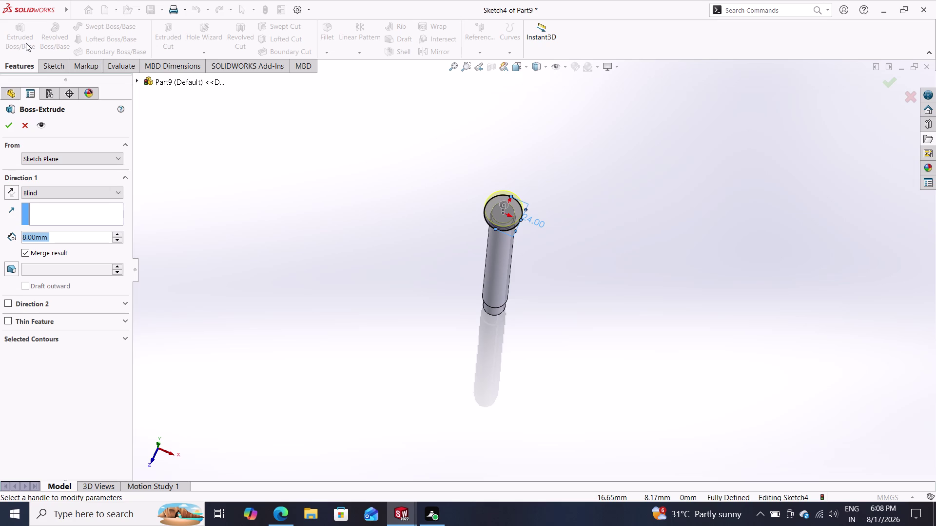
Extrude the 24 mm collar 6 mm deep.
key(6)
key(Return)
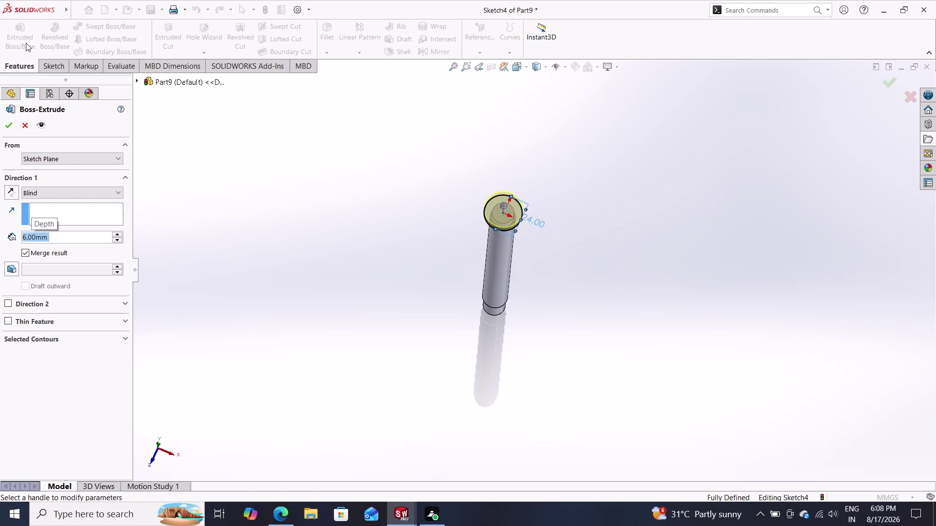
click(9, 127)
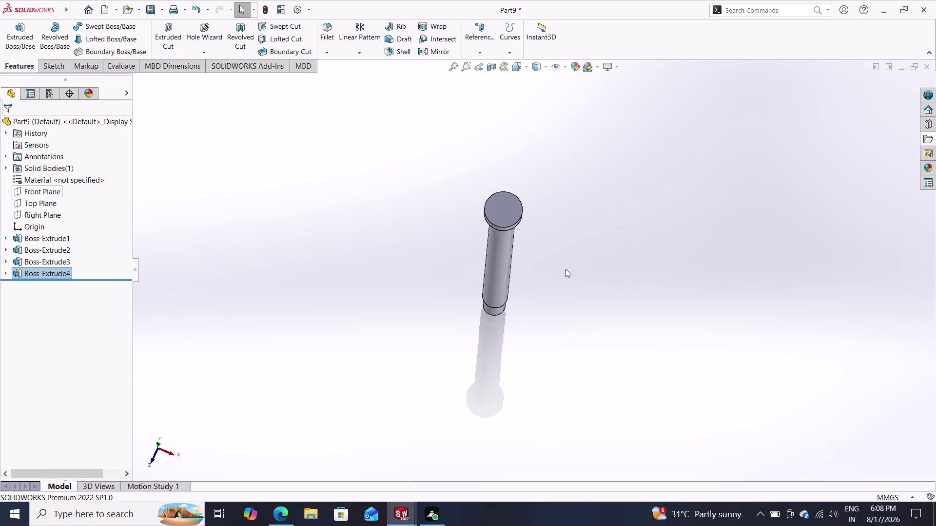
Orbit to the collar, select the shaft's end face, and start a sketch there.
middle_drag(555, 236, 550, 271)
middle_click(555, 236)
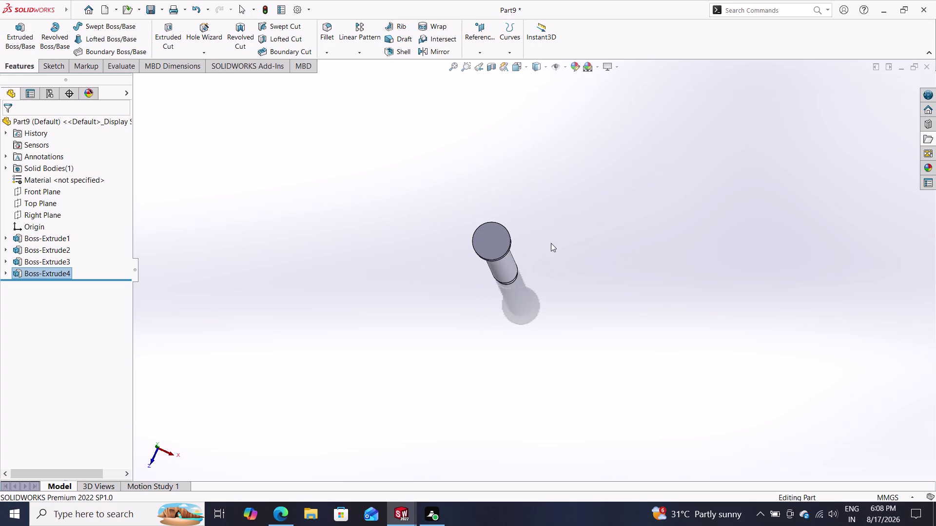
click(494, 241)
click(532, 214)
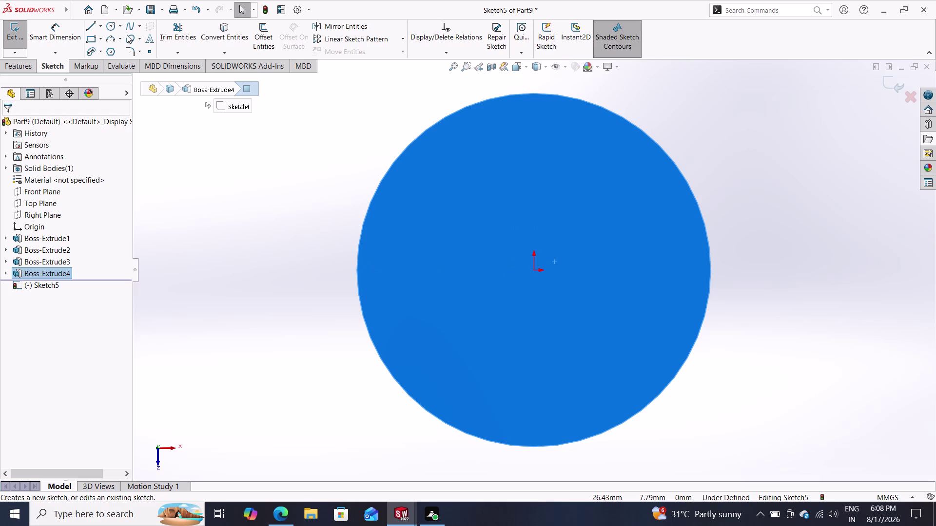
Draw an origin-centred circle and dimension it to 16 mm diameter.
click(110, 31)
click(536, 269)
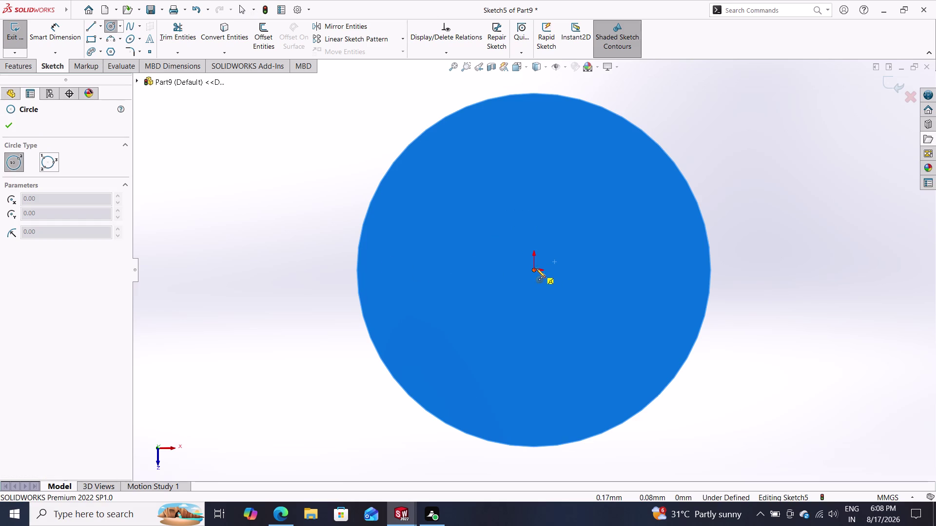
double_click(777, 249)
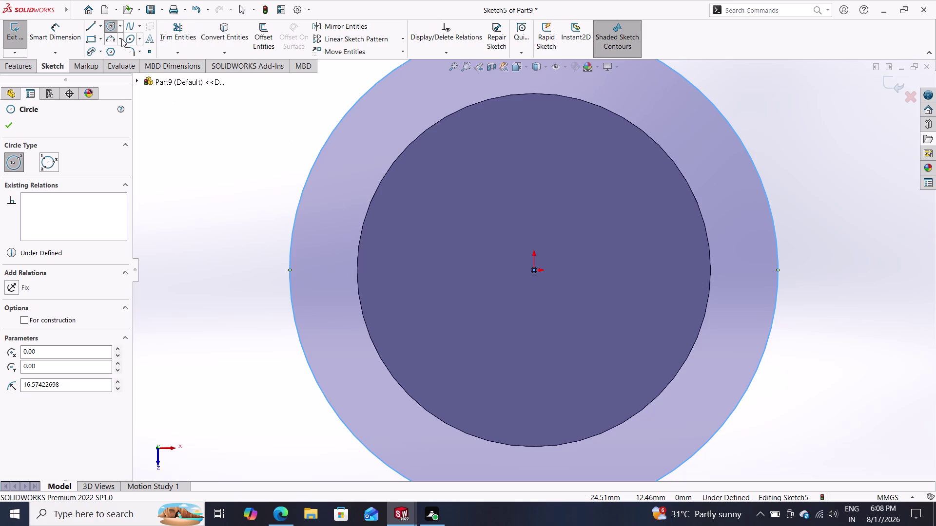
click(57, 27)
click(774, 219)
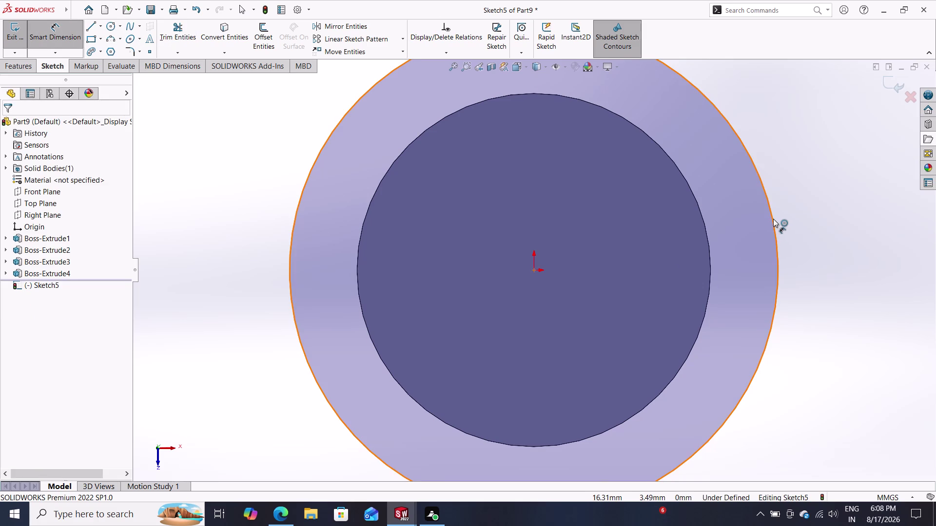
click(803, 195)
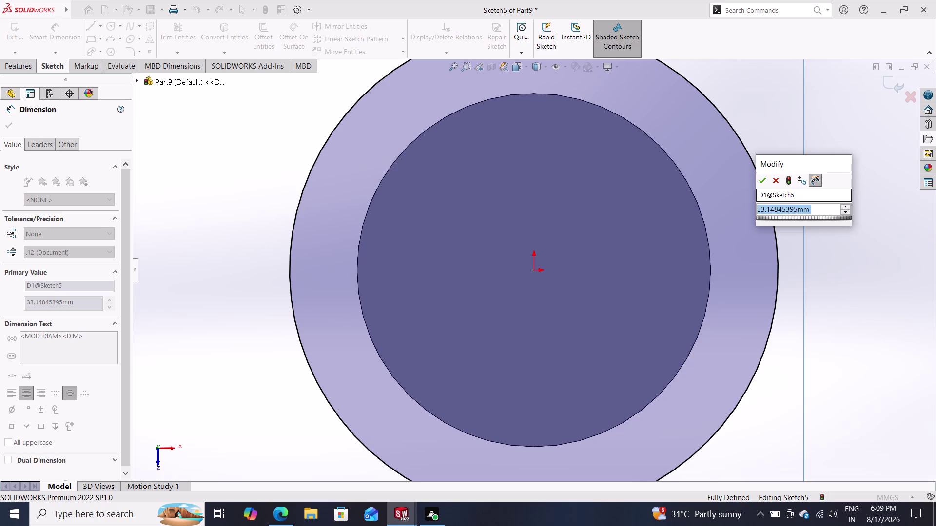
text(16)
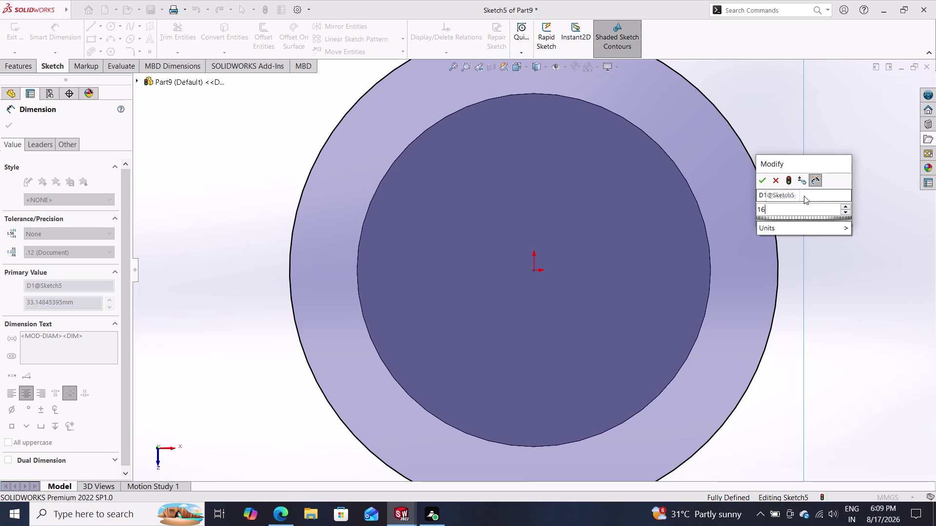
key(Return)
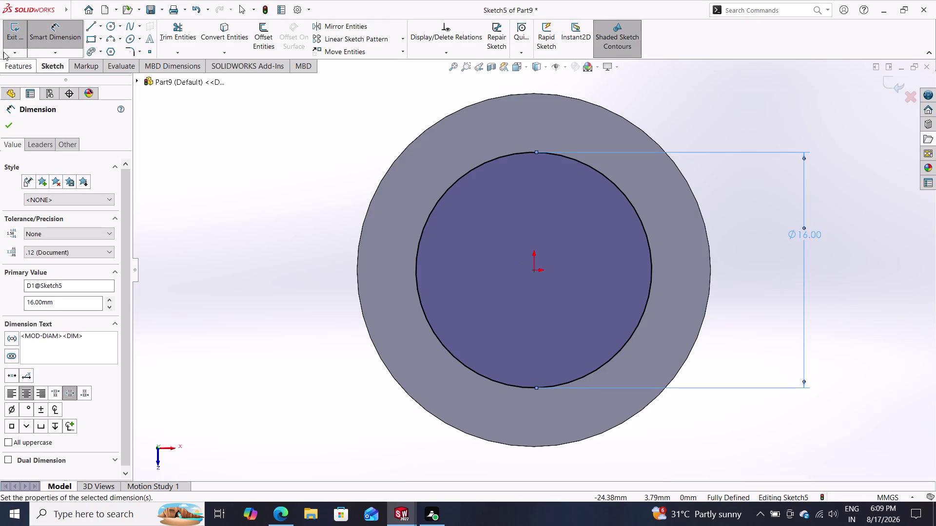
Extrude the 16 mm circle as a boss 52 mm long.
click(20, 65)
click(24, 37)
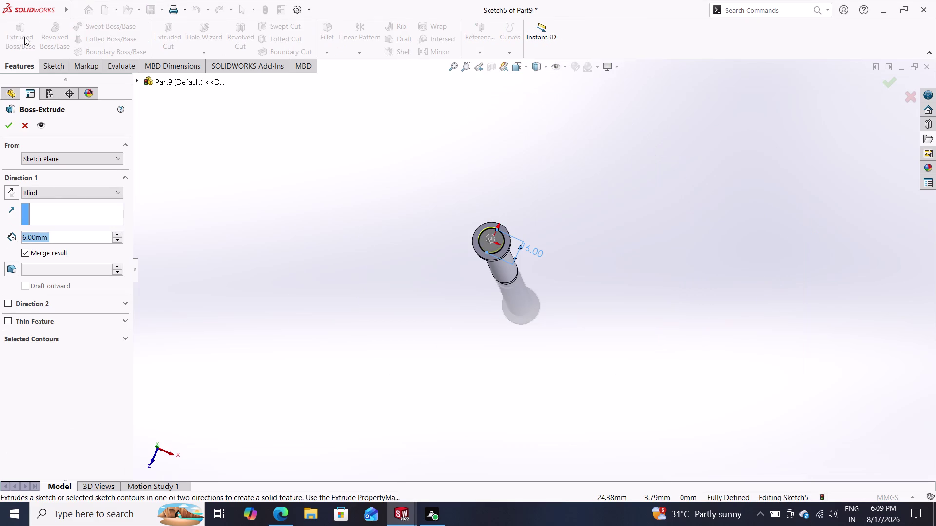
text(52)
key(Return)
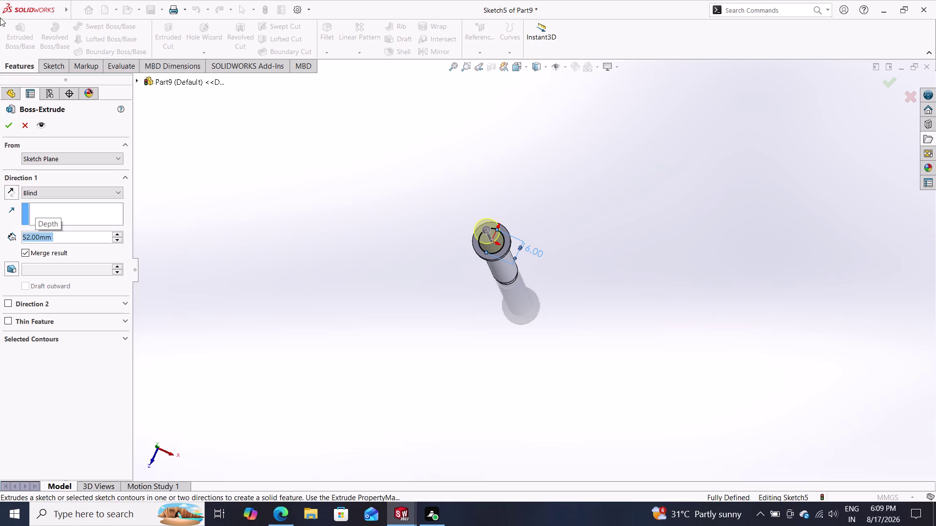
click(10, 123)
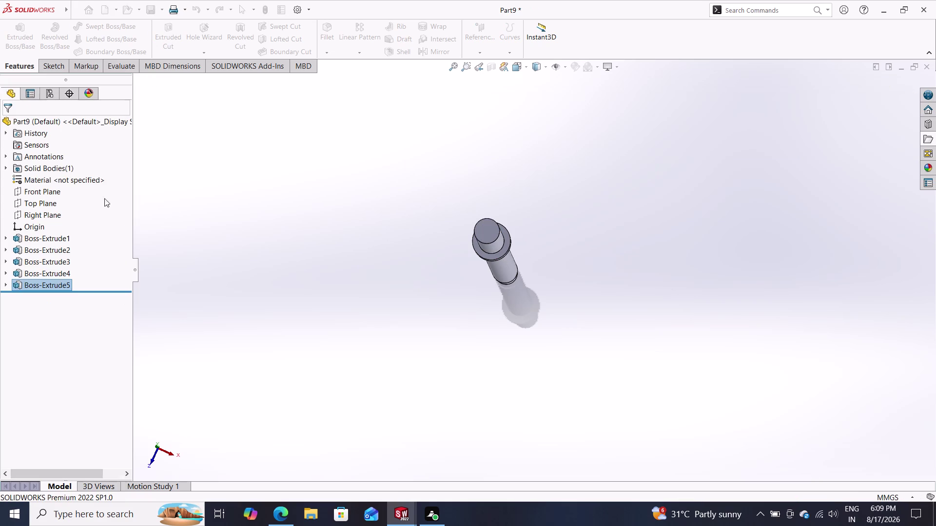
Orbit the shaft to a side view and select the new step's end face.
scroll(down, 3)
scroll(down, 3)
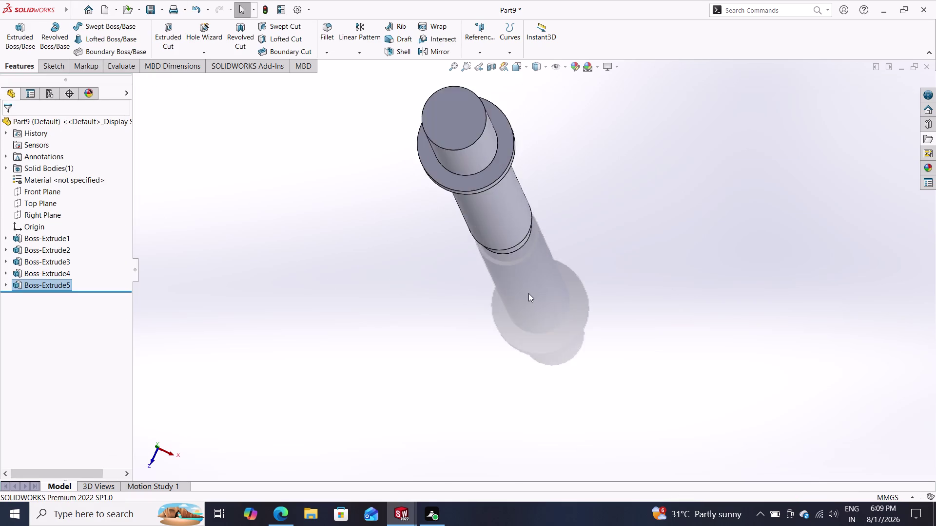
scroll(up, 3)
middle_drag(532, 292, 514, 295)
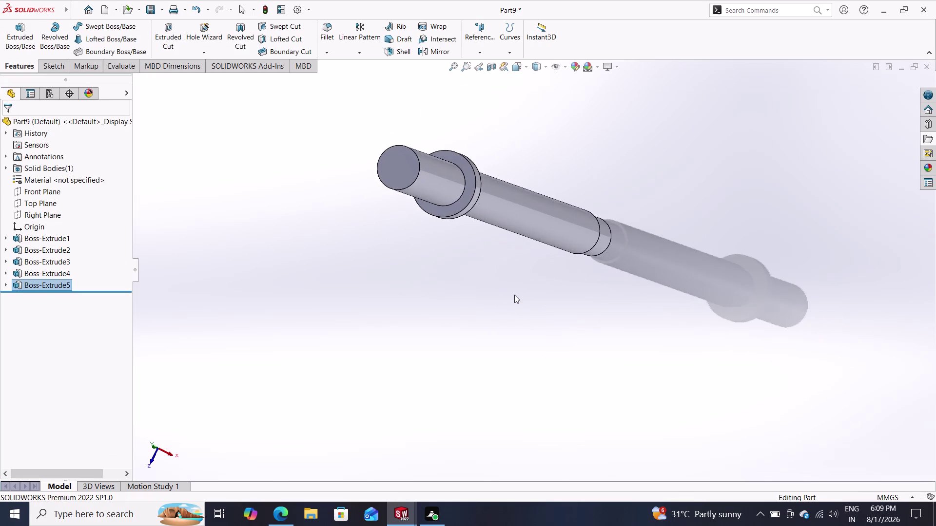
click(396, 167)
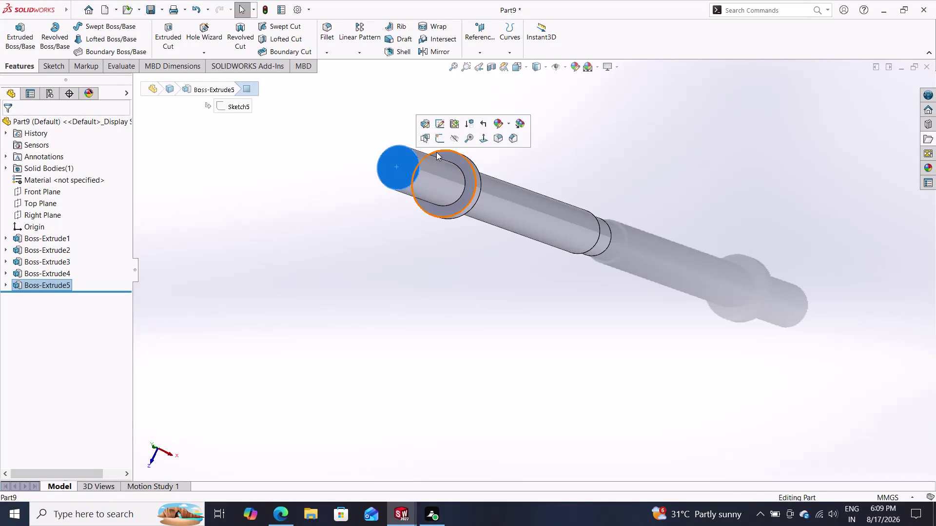
Start a sketch on the end face and draw a circle centred at the origin.
click(439, 138)
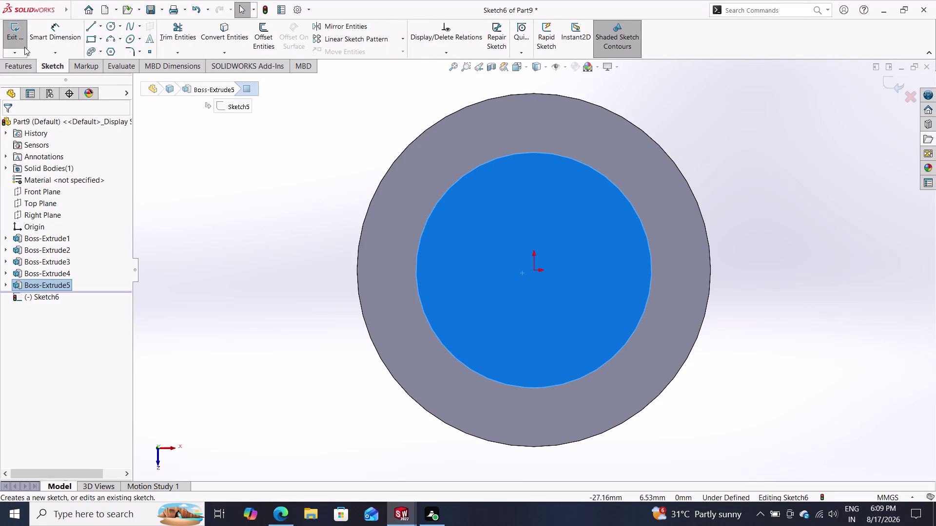
click(111, 27)
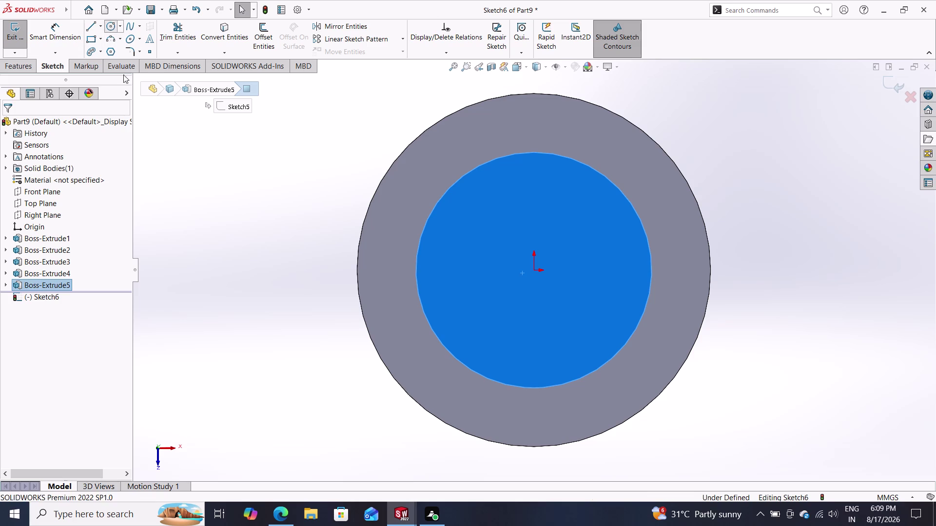
click(535, 271)
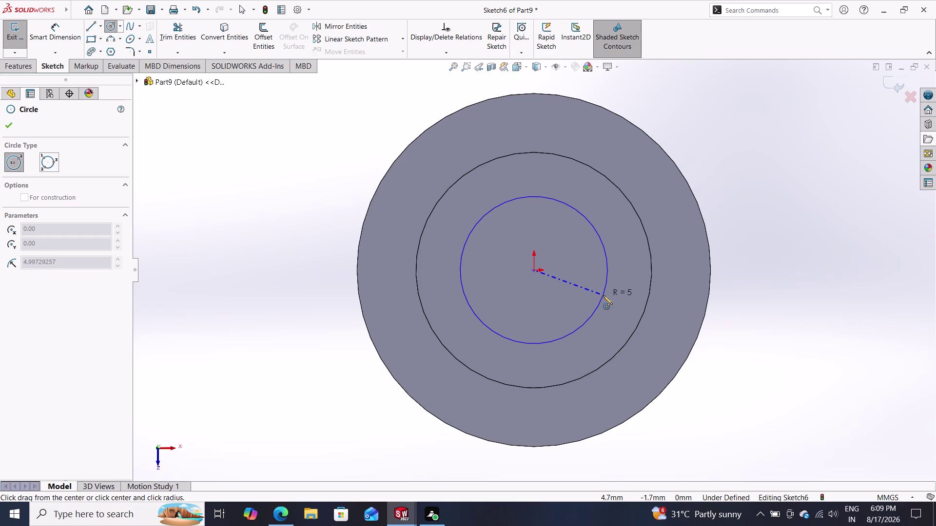
click(748, 336)
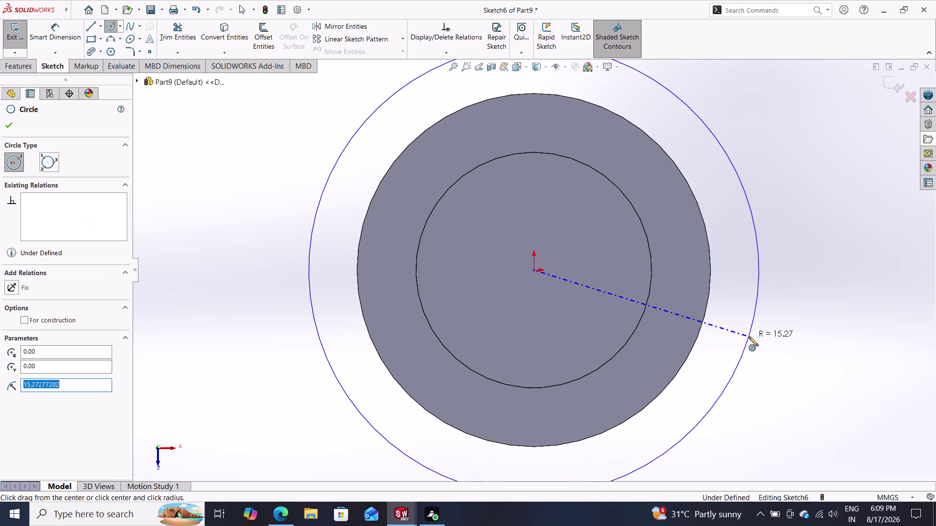
double_click(62, 30)
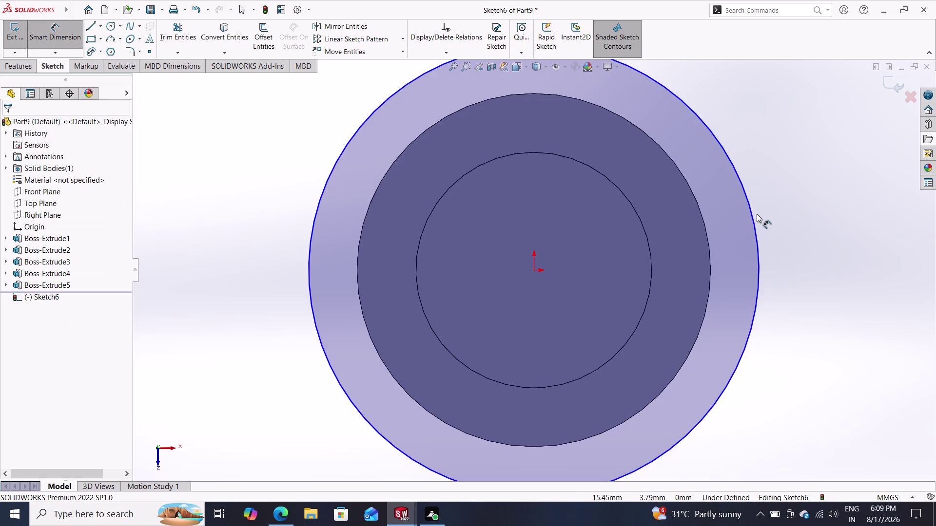
Dimension the circle to 13 mm diameter and begin an Extruded Boss/Base.
double_click(753, 214)
double_click(798, 185)
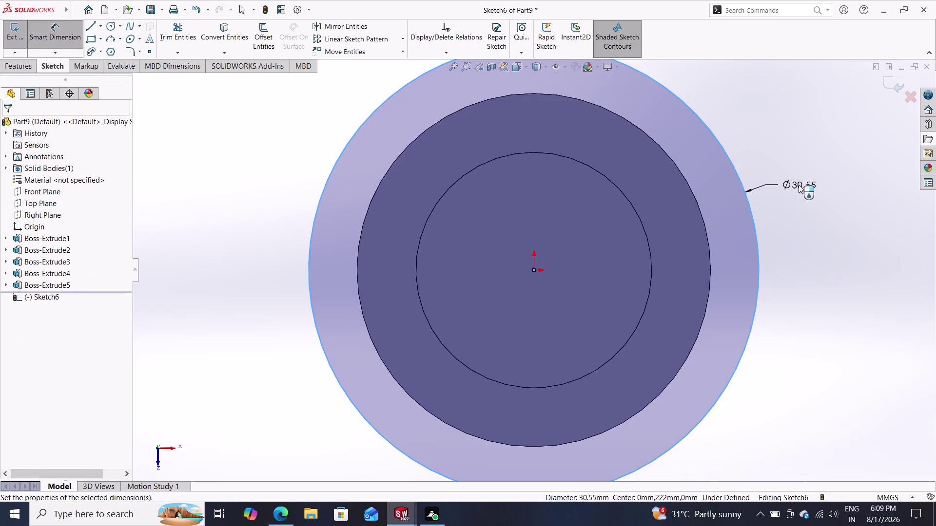
text(13)
key(Return)
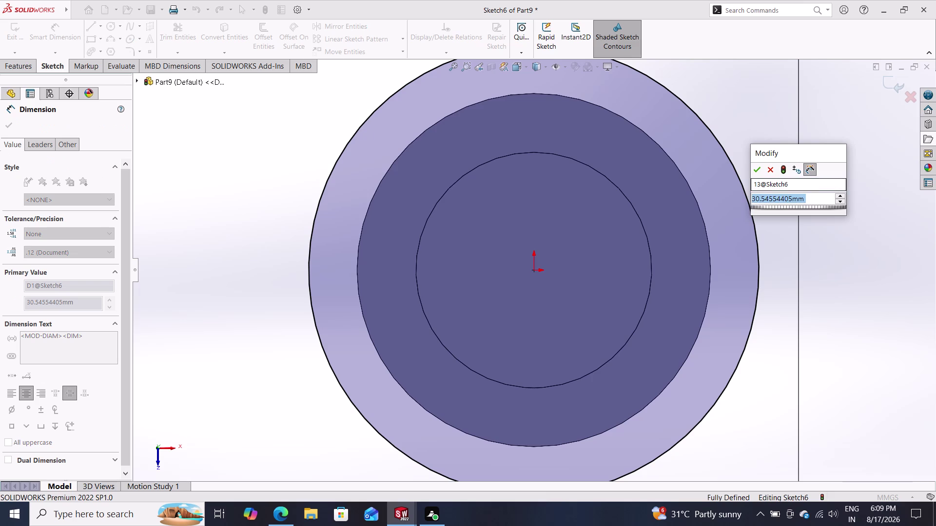
text(13)
key(Return)
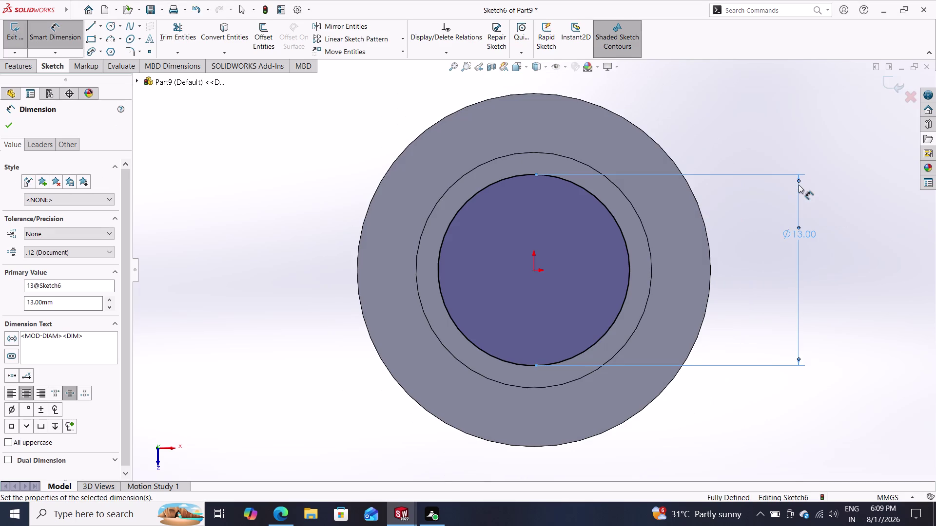
click(12, 60)
double_click(13, 44)
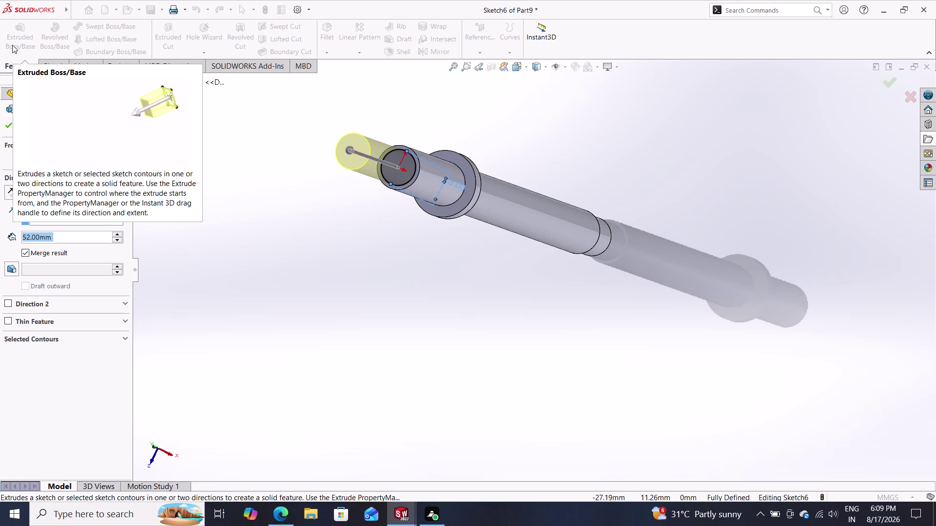
Extrude the 13 mm circle 24 mm as Boss-Extrude6, then start a sketch on its end face.
text(24)
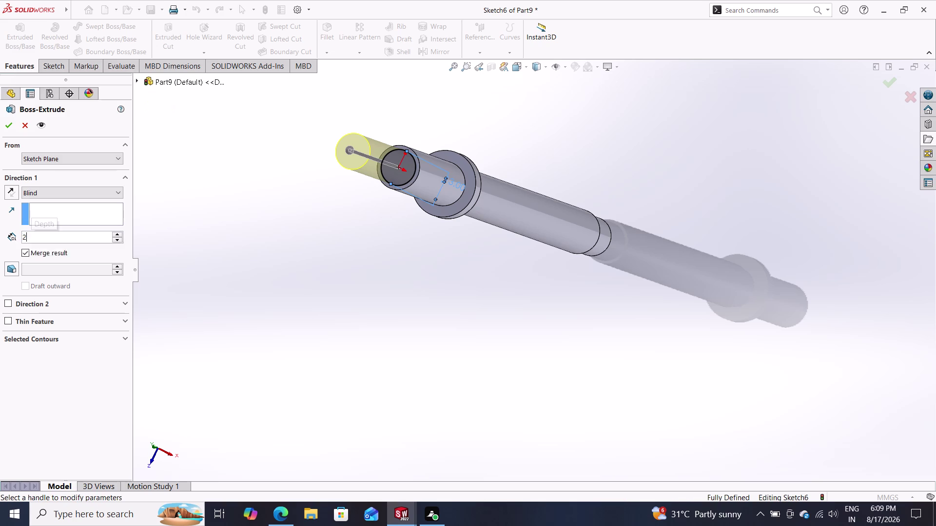
key(Return)
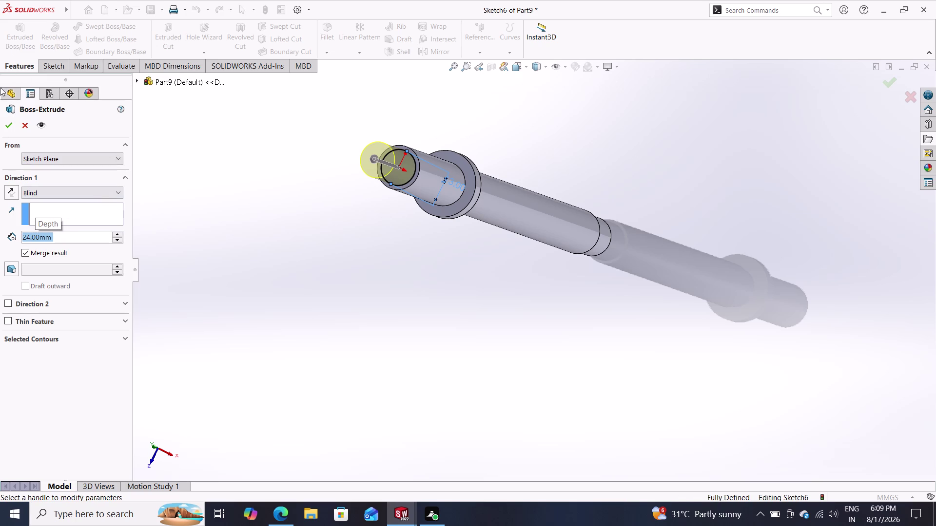
click(3, 121)
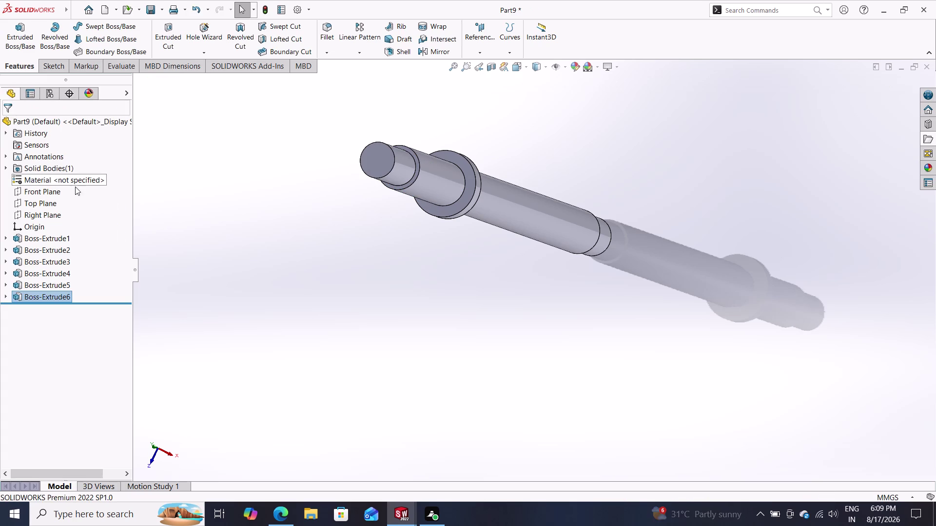
click(368, 165)
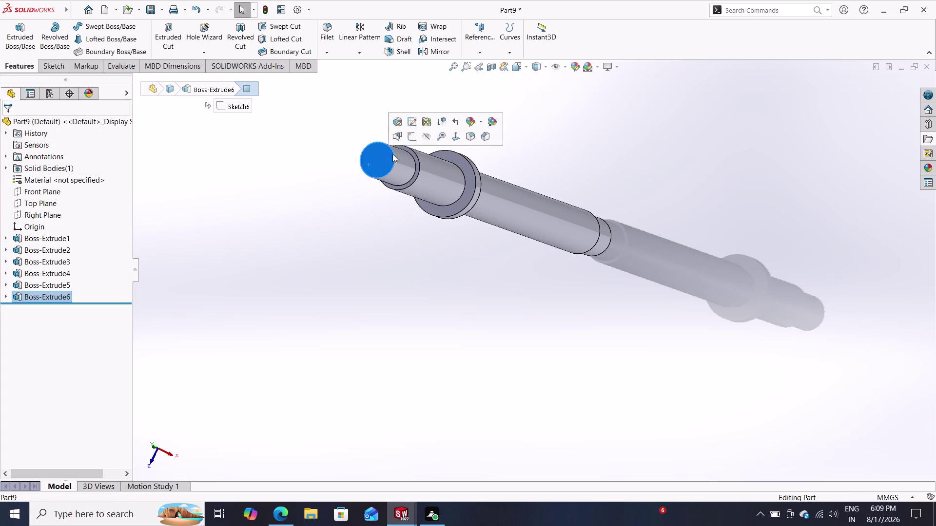
click(409, 137)
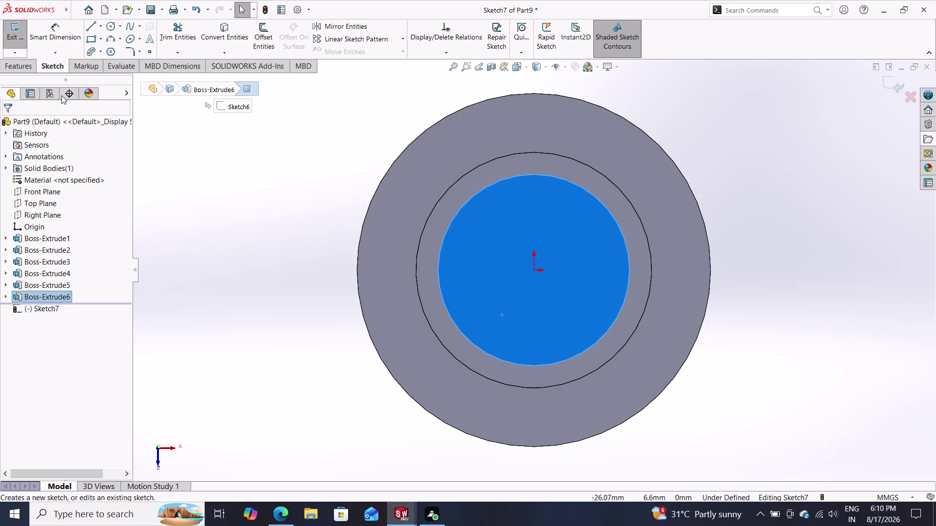
Sketch a small circle centred on the origin of the end face.
click(107, 27)
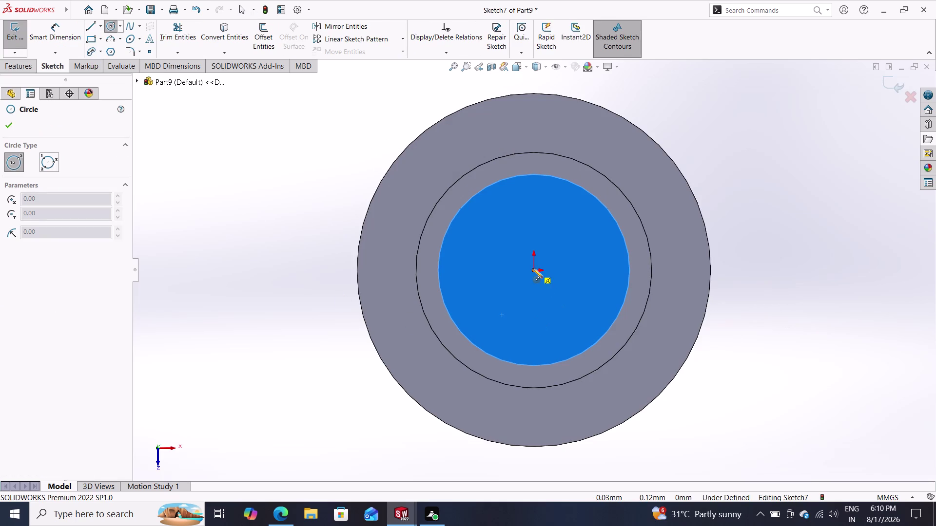
click(535, 270)
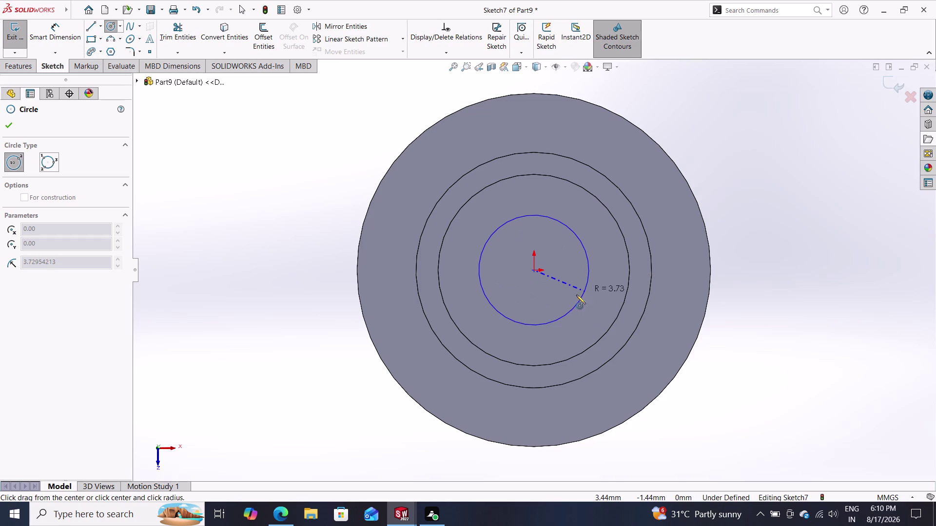
click(538, 331)
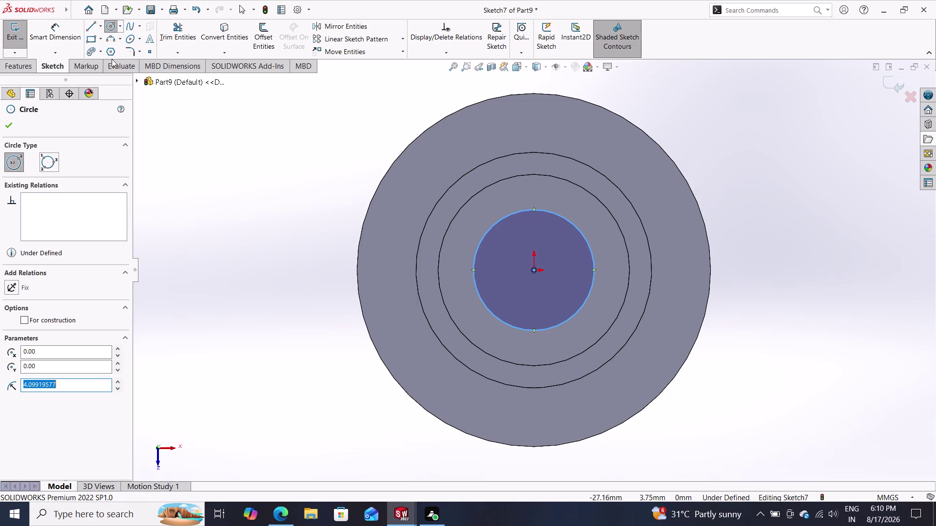
Dimension the circle to 10 mm diameter so Sketch7 is fully defined.
click(60, 27)
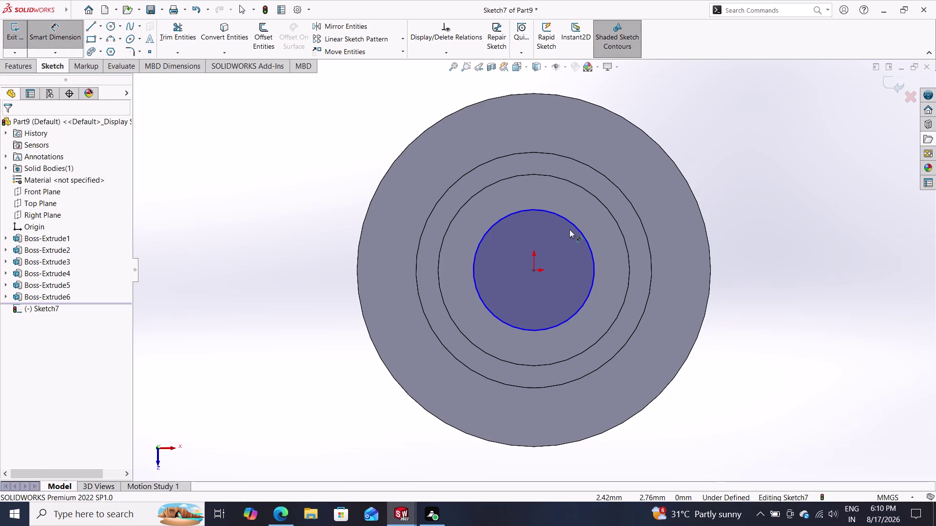
click(572, 224)
click(758, 181)
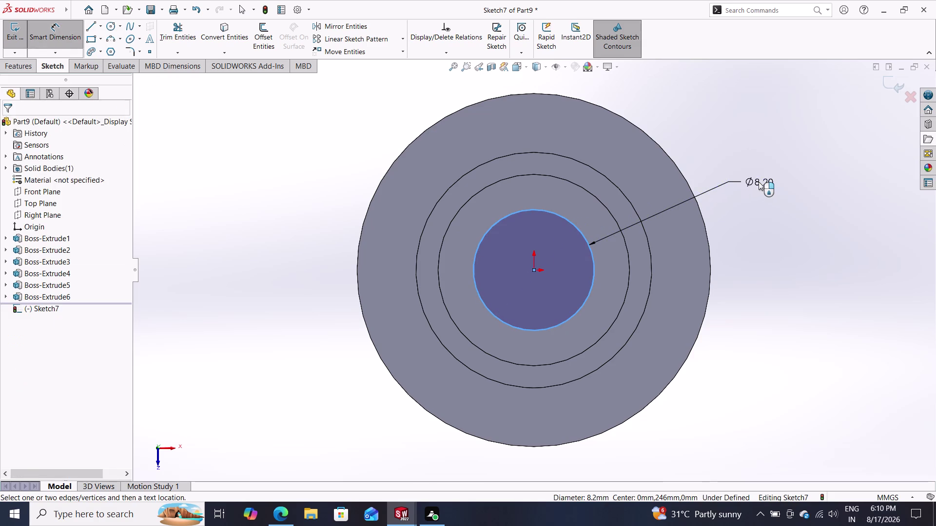
text(10)
key(Return)
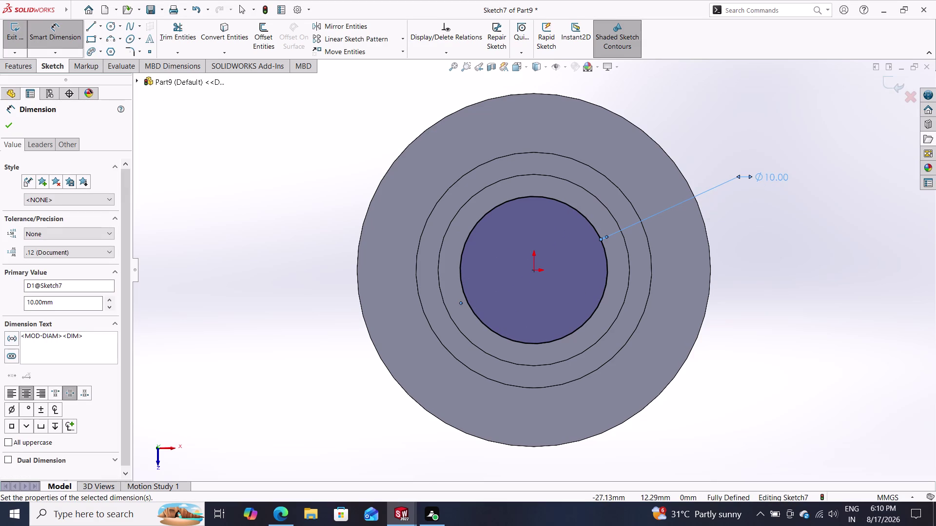
click(27, 64)
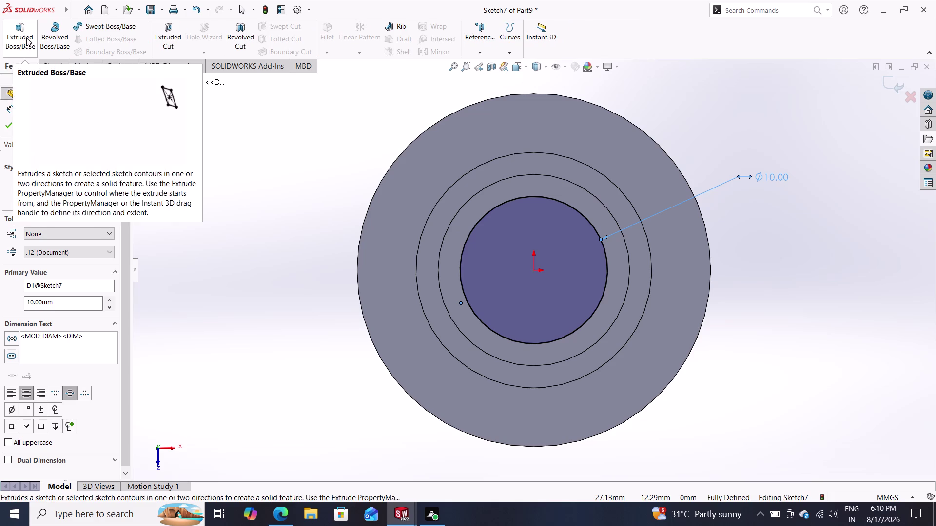
Extrude the 10 mm circle 11 mm blind, creating Boss-Extrude7.
click(27, 38)
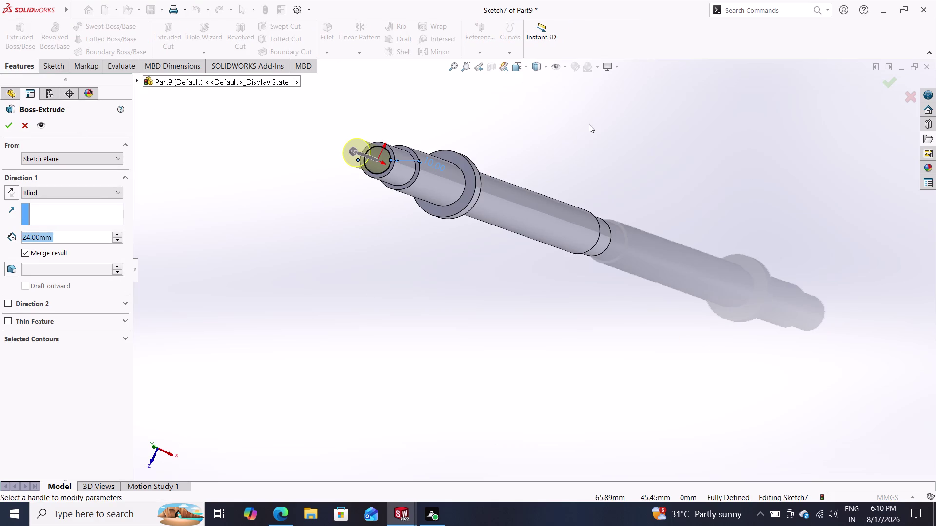
double_click(616, 69)
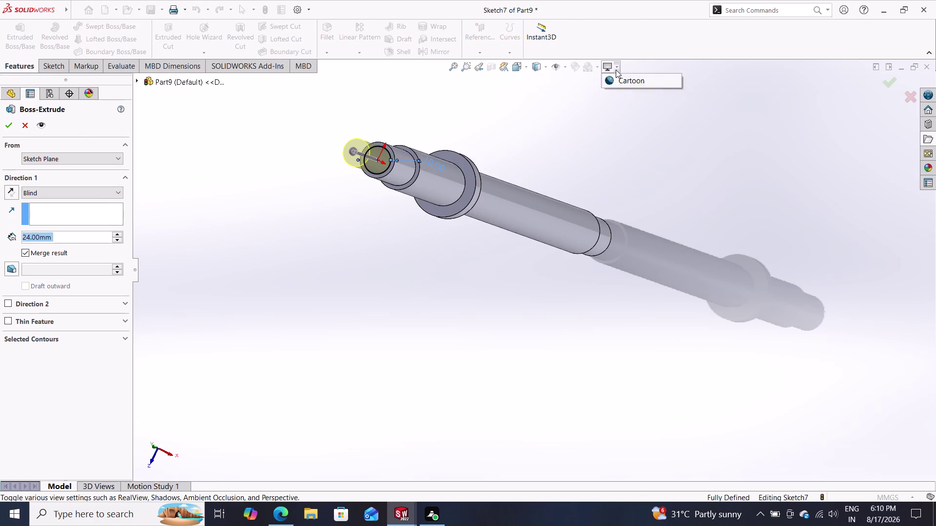
click(619, 62)
click(620, 65)
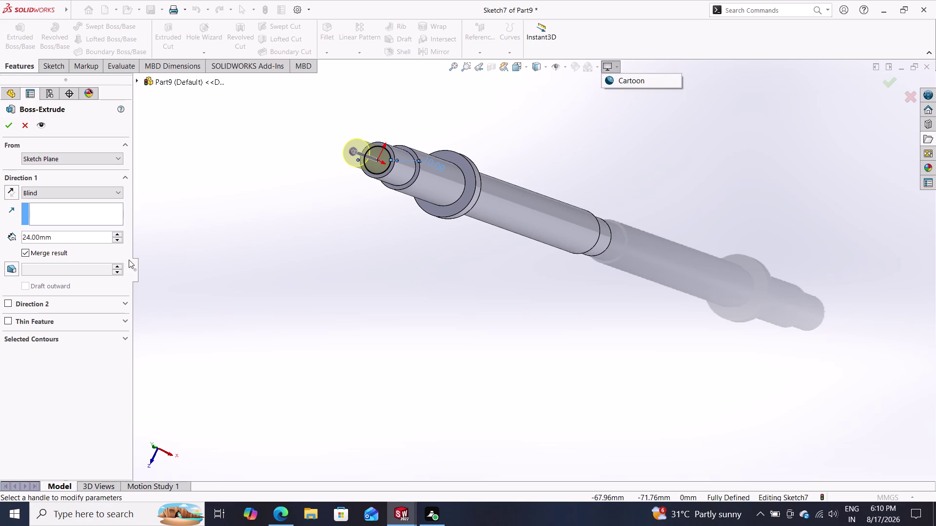
click(55, 232)
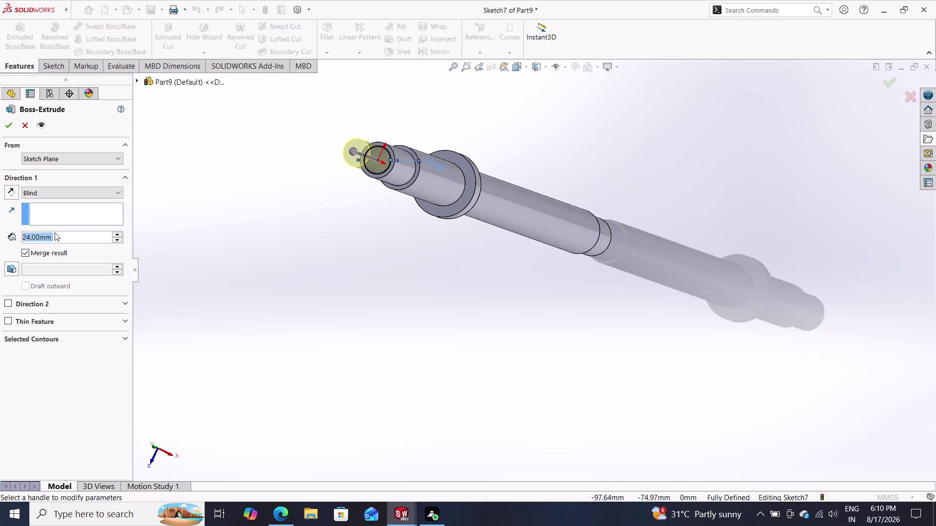
text(11)
key(Return)
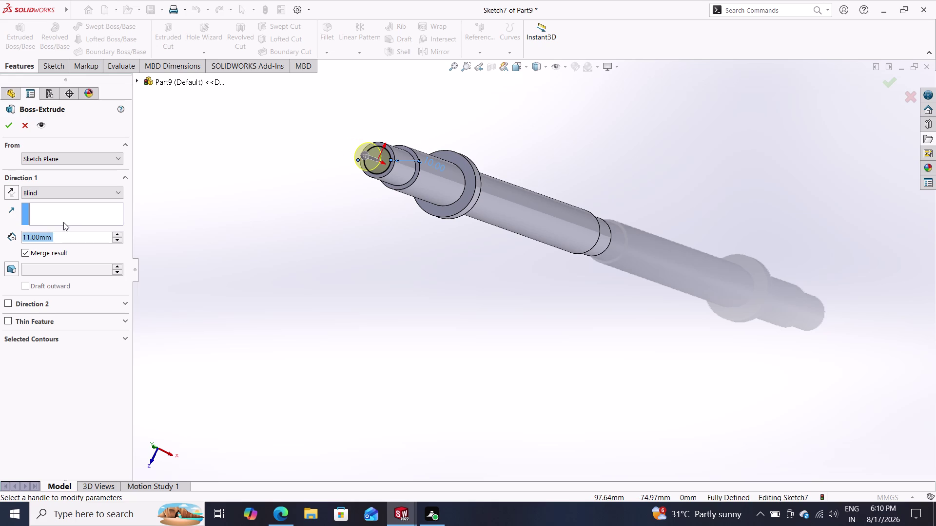
click(11, 128)
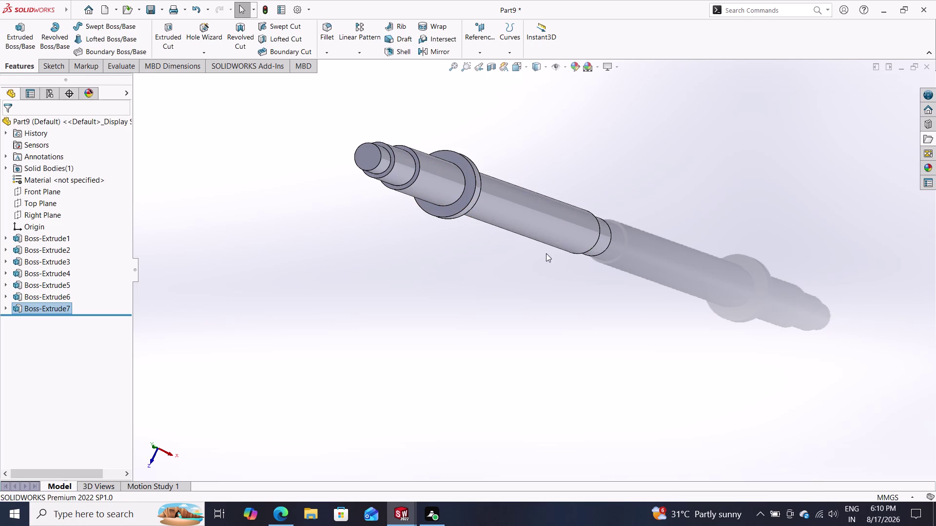
Orbit and zoom so the whole shaft is visible lengthwise.
middle_drag(557, 276, 502, 271)
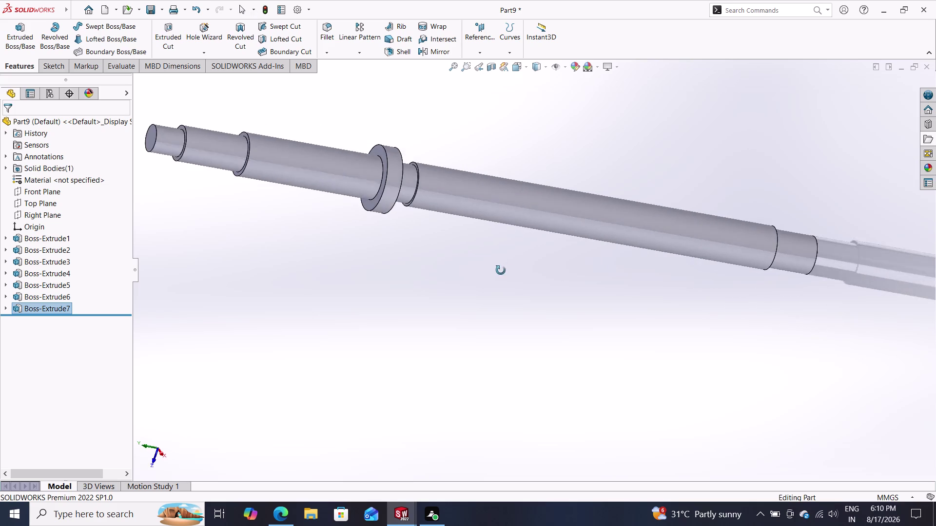
middle_drag(501, 270, 489, 263)
scroll(up, 3)
scroll(down, 3)
scroll(up, 3)
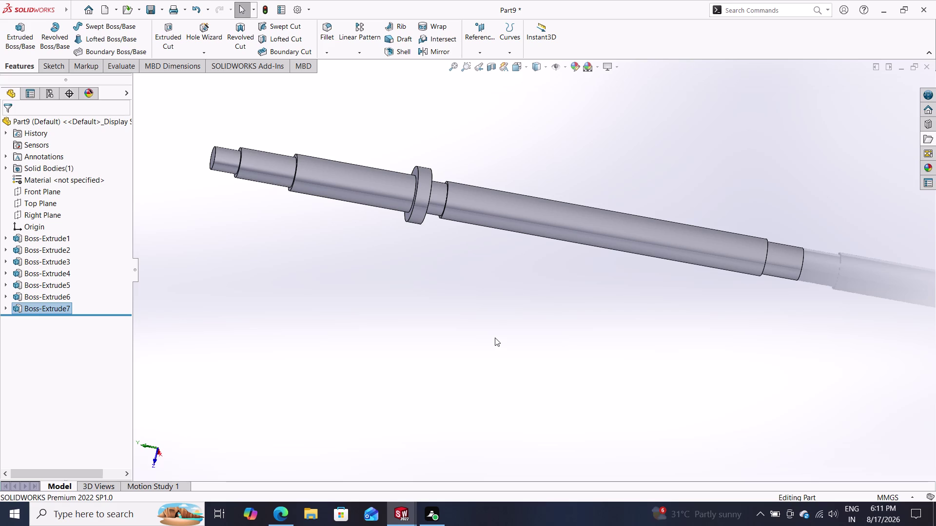
Turn off Shadows In Shaded Mode in View Settings.
click(617, 67)
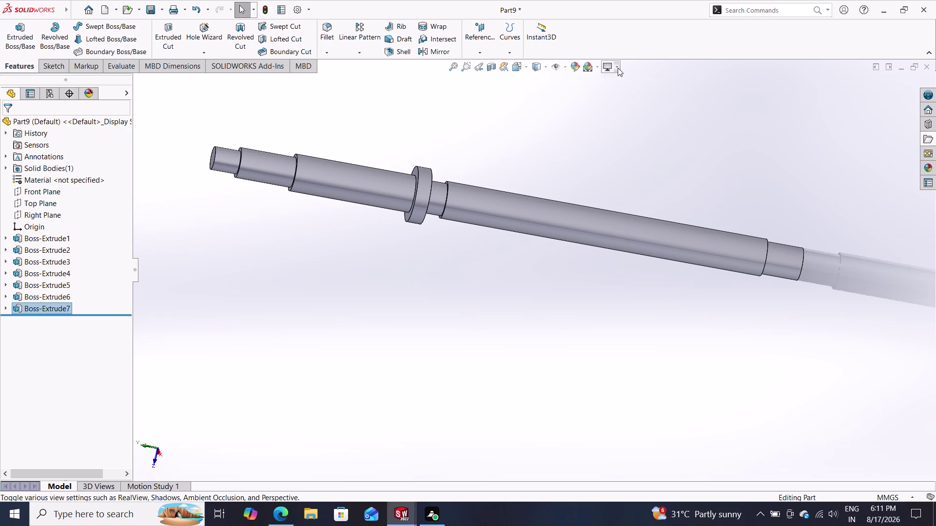
click(635, 97)
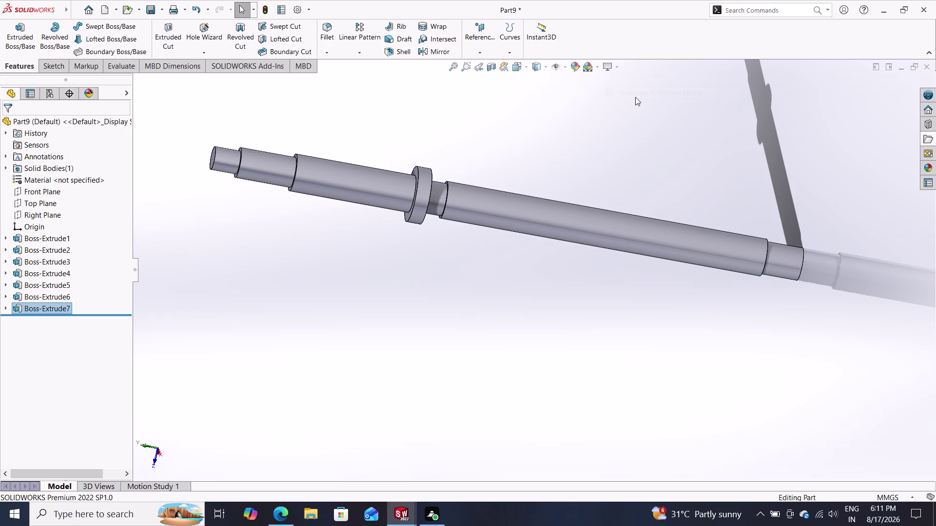
click(617, 68)
click(630, 95)
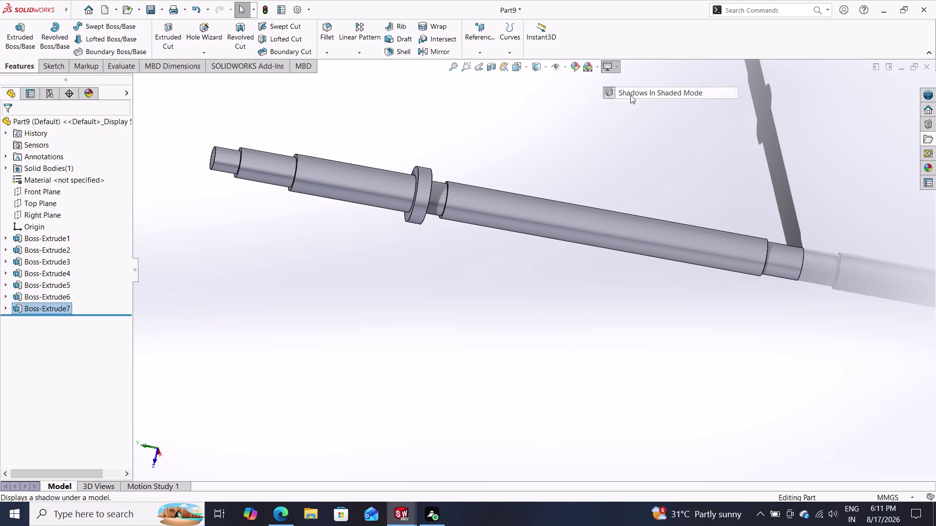
click(594, 66)
click(603, 89)
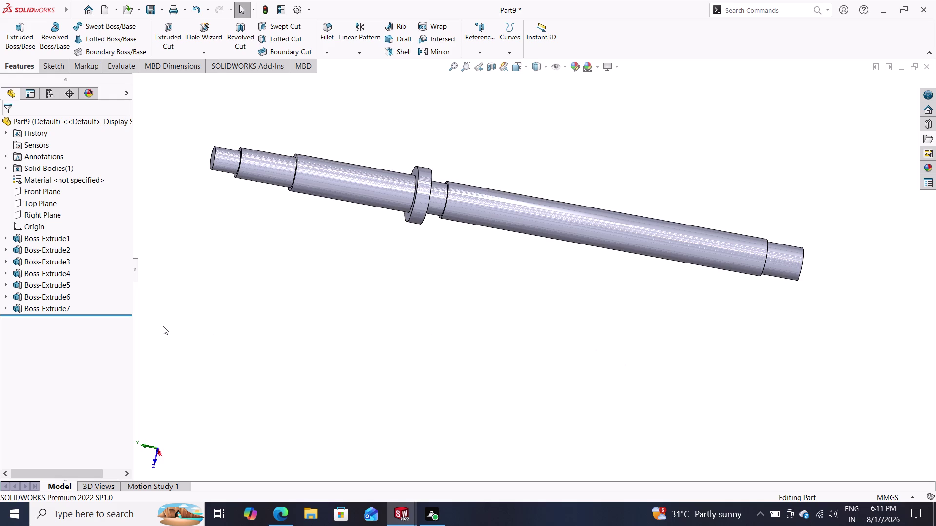
click(267, 171)
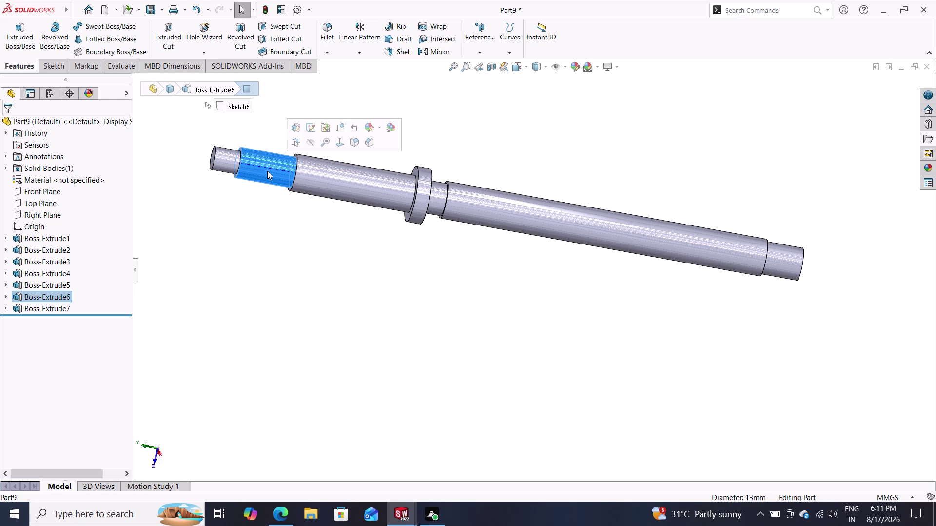
key(Escape)
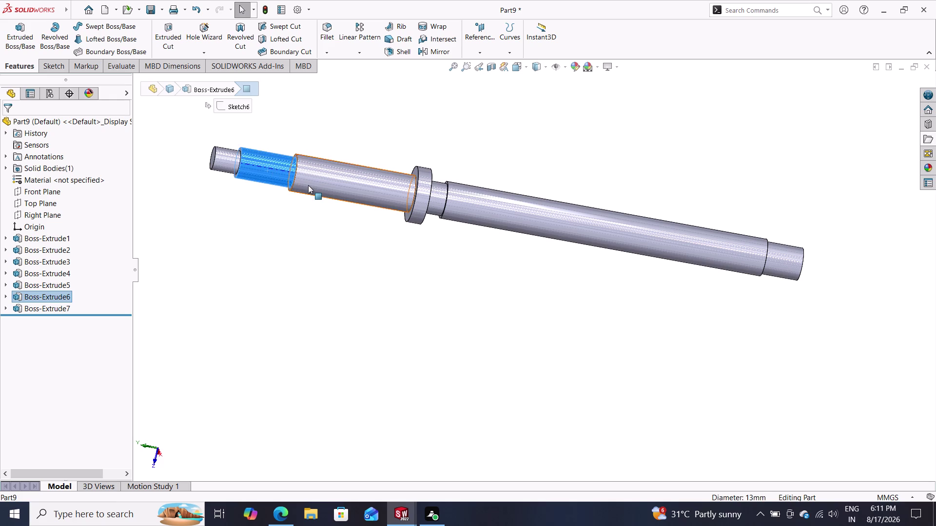
click(308, 185)
key(Escape)
double_click(491, 214)
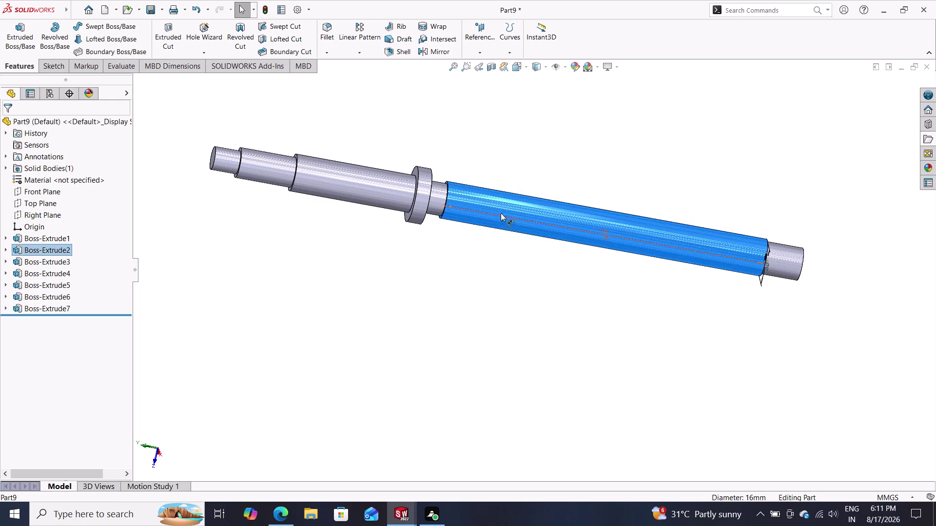
key(Escape)
click(798, 254)
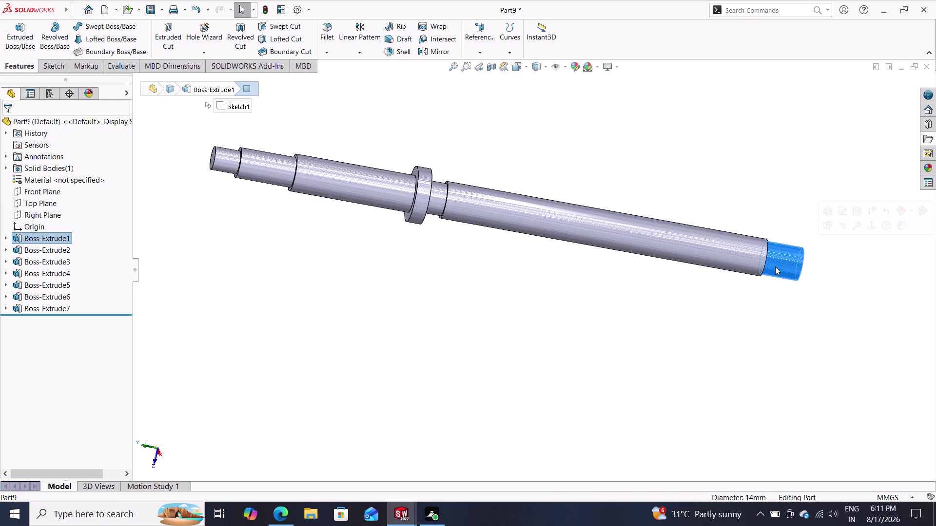
drag(775, 266, 799, 266)
key(Escape)
key(Escape)
key(Escape)
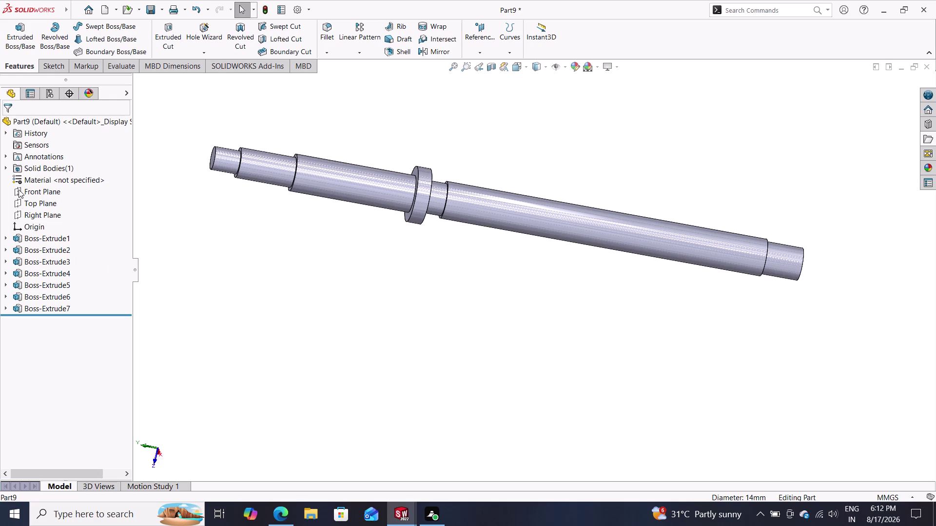
Assign Plain Carbon Steel from the Steel library via Edit Material, then apply and close.
right_click(32, 181)
click(49, 193)
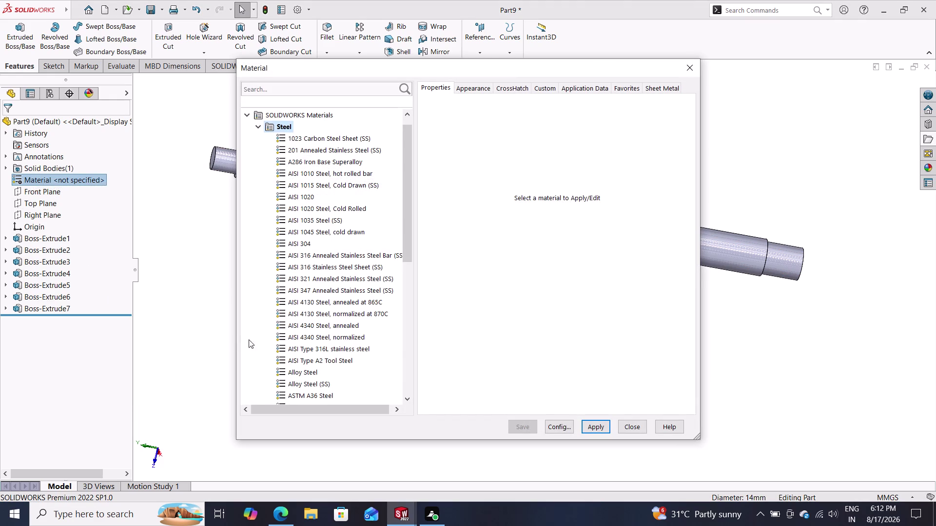
scroll(down, 3)
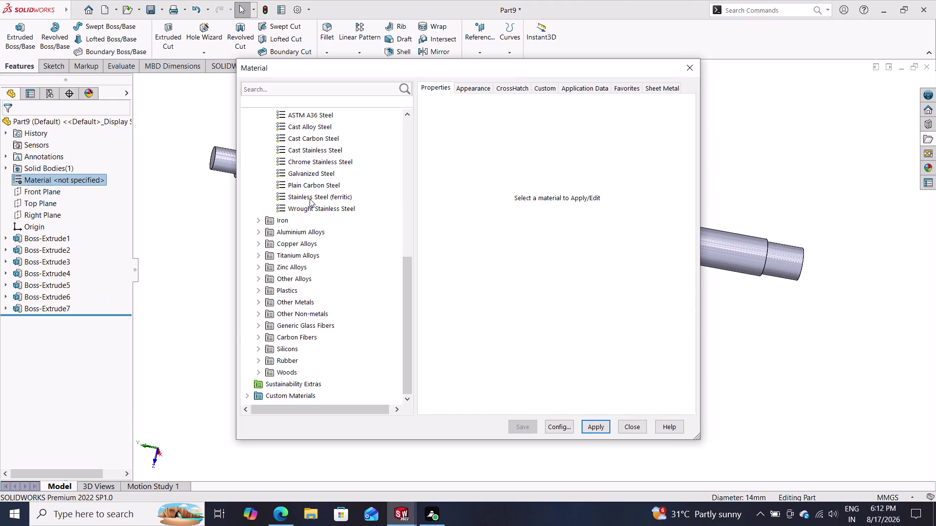
scroll(up, 3)
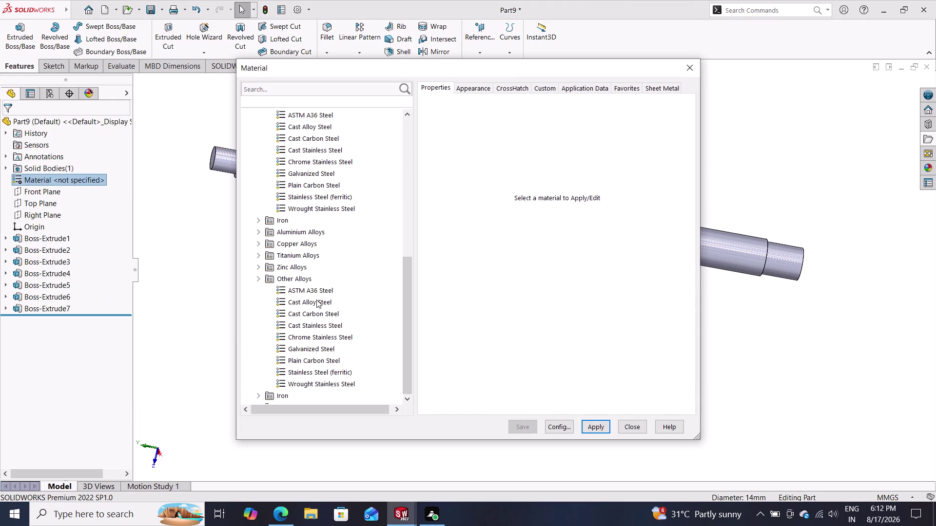
click(317, 360)
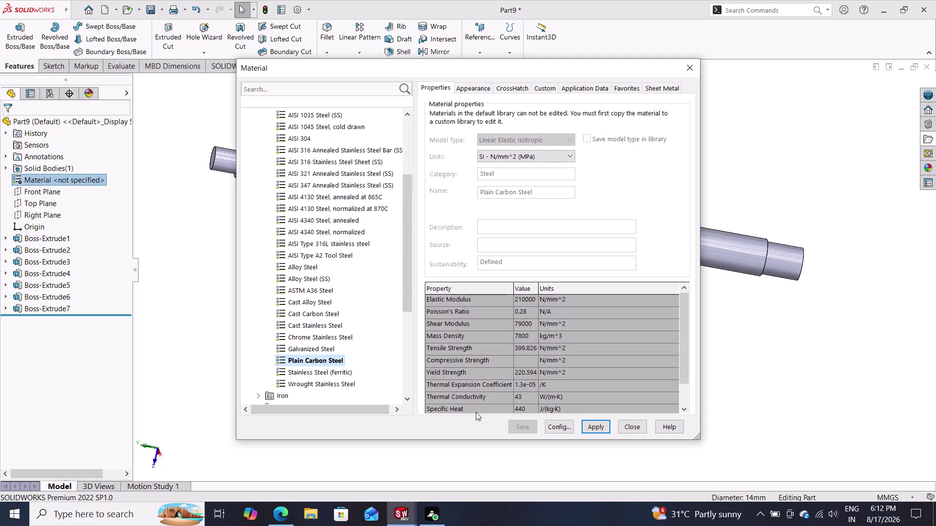
click(601, 430)
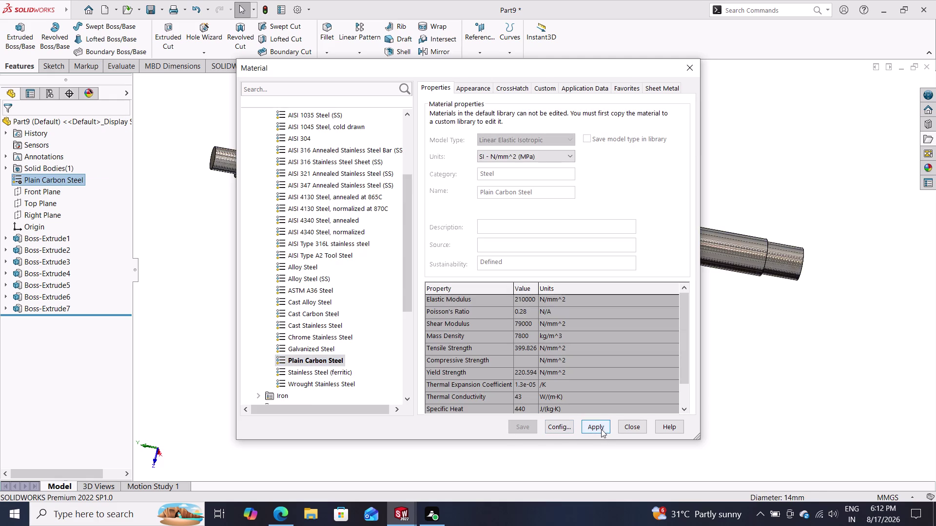
click(590, 430)
click(640, 426)
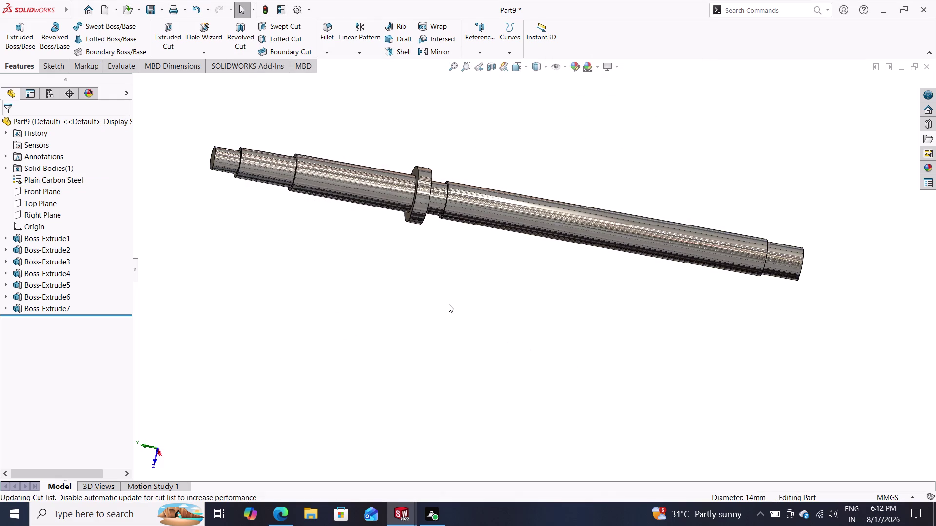
middle_click(486, 304)
scroll(up, 3)
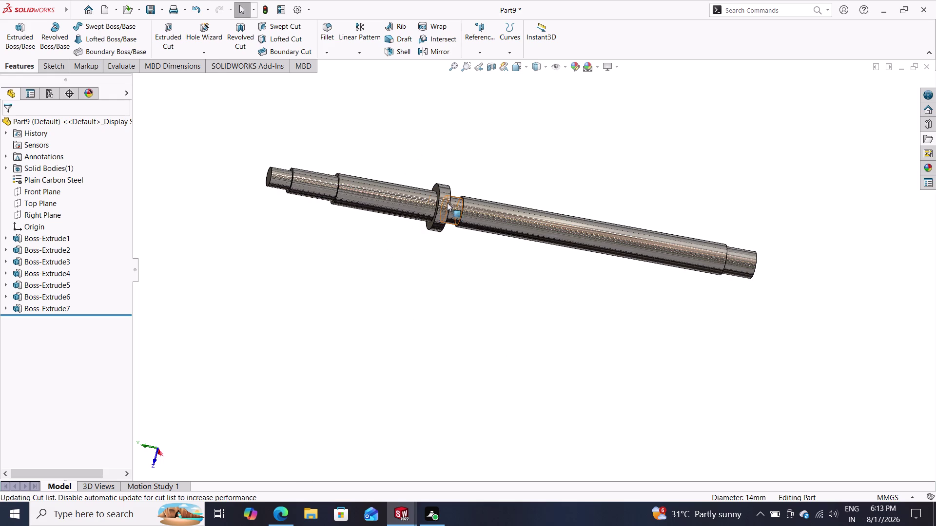
scroll(down, 3)
scroll(up, 3)
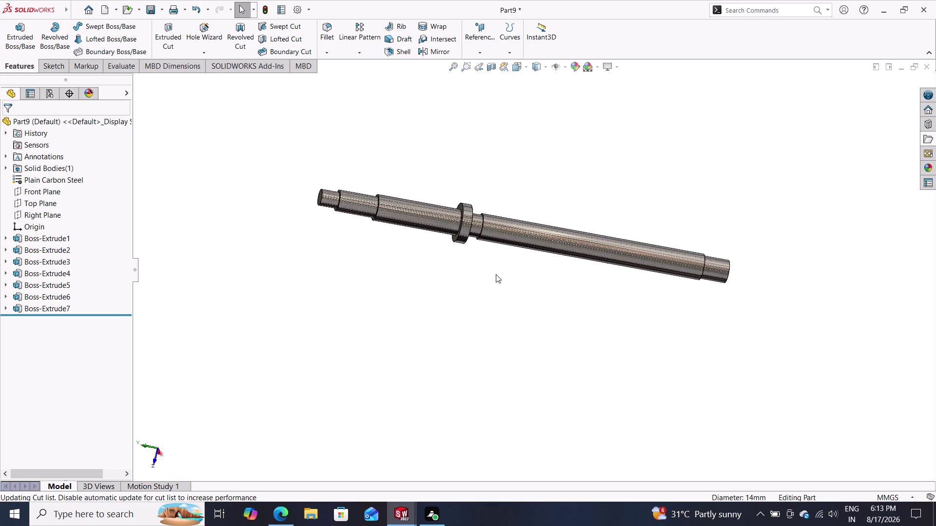
middle_drag(495, 275, 545, 339)
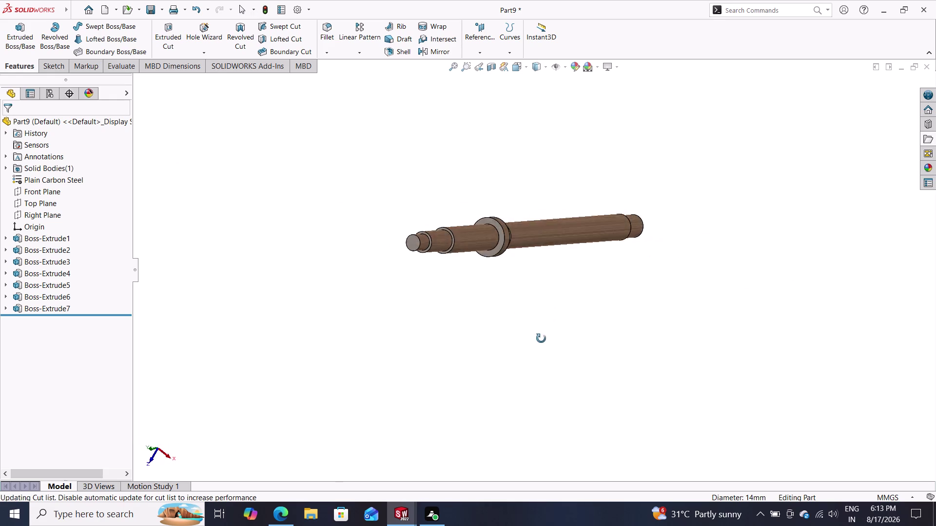
middle_drag(546, 339, 523, 334)
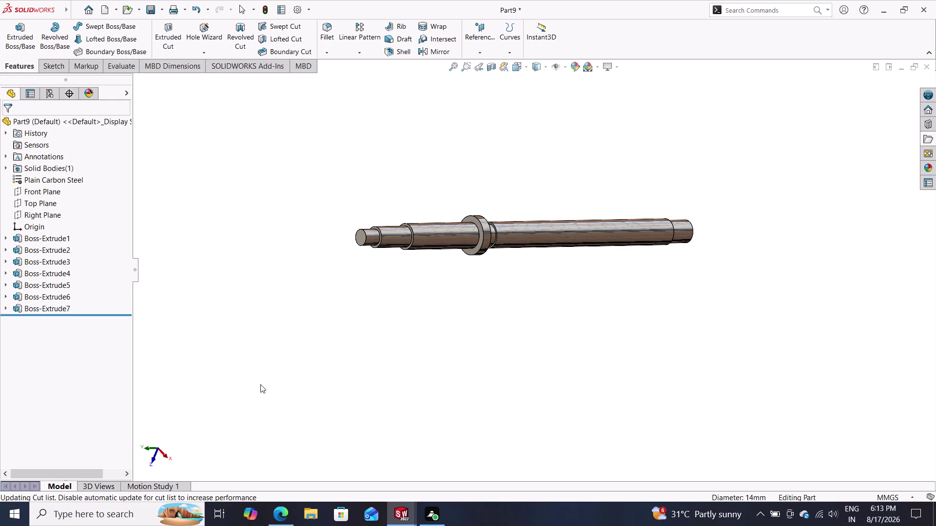